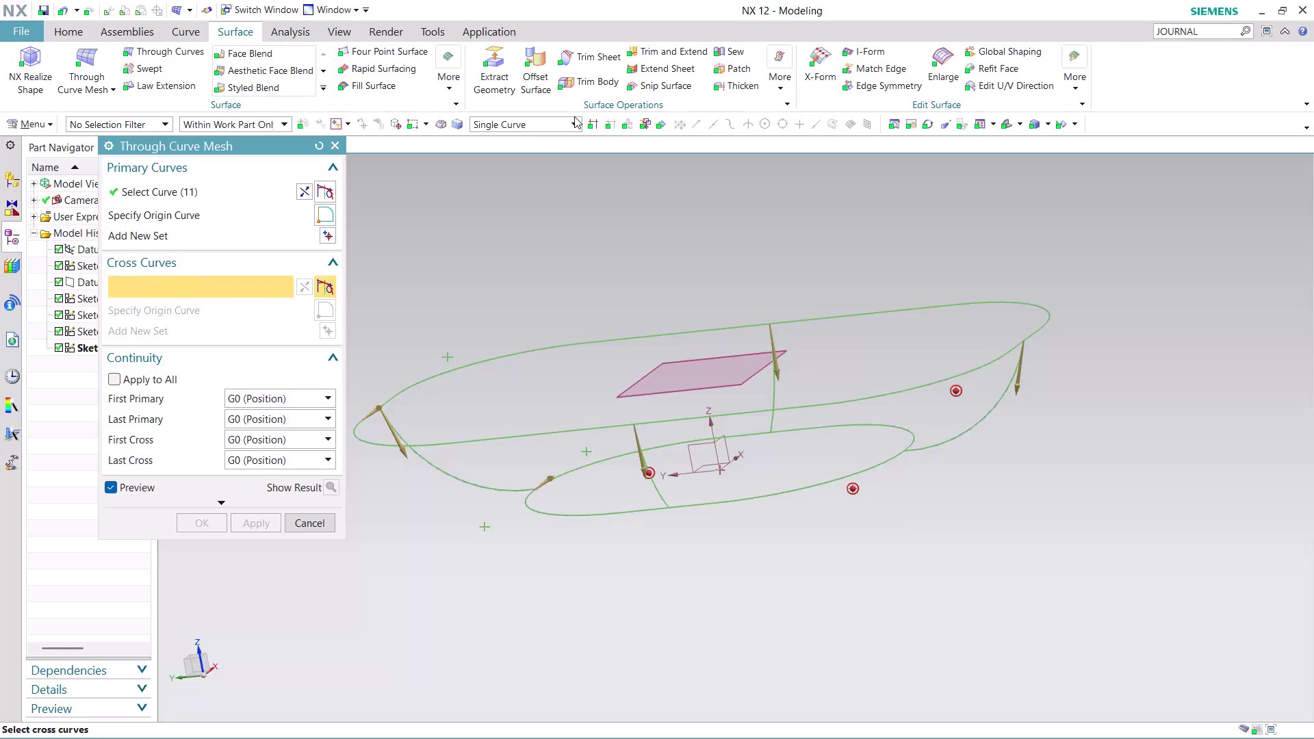
Pick two cross curves with the Tangent Curves rule, then undo the Through Curve Mesh setup.
click(573, 127)
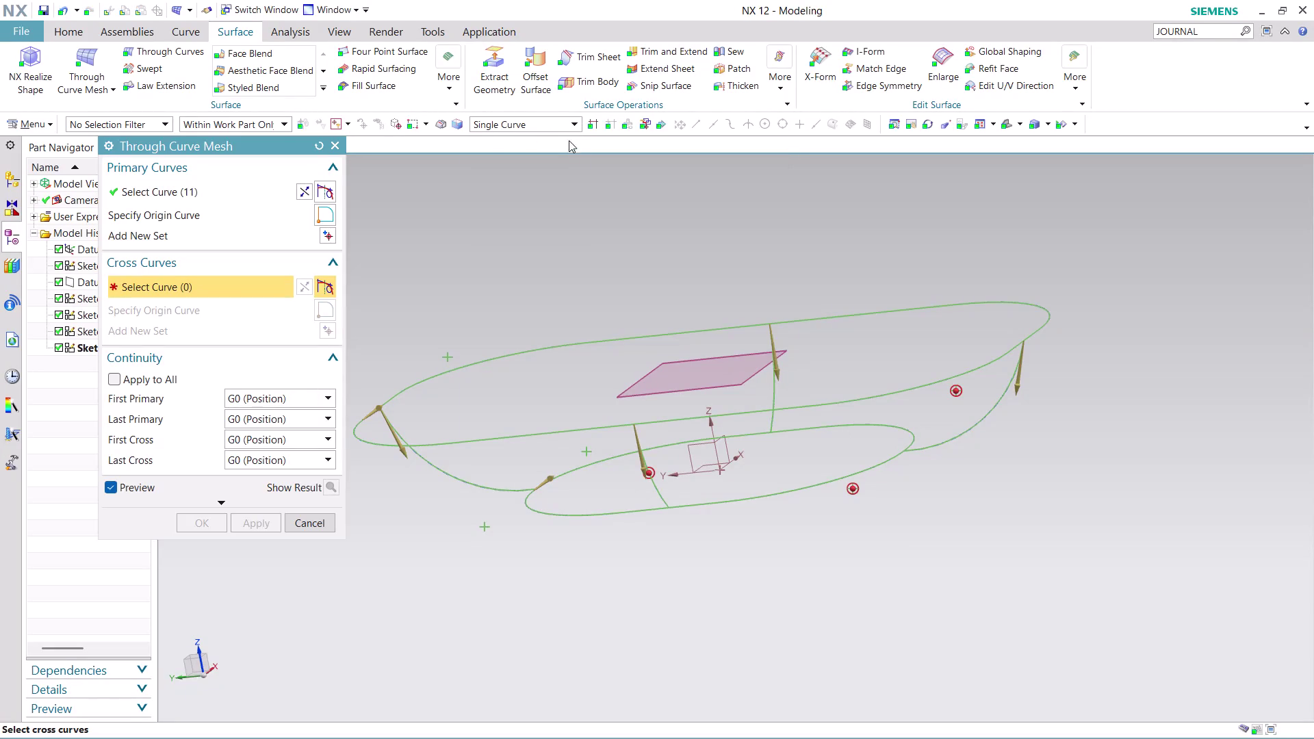
click(551, 171)
click(433, 462)
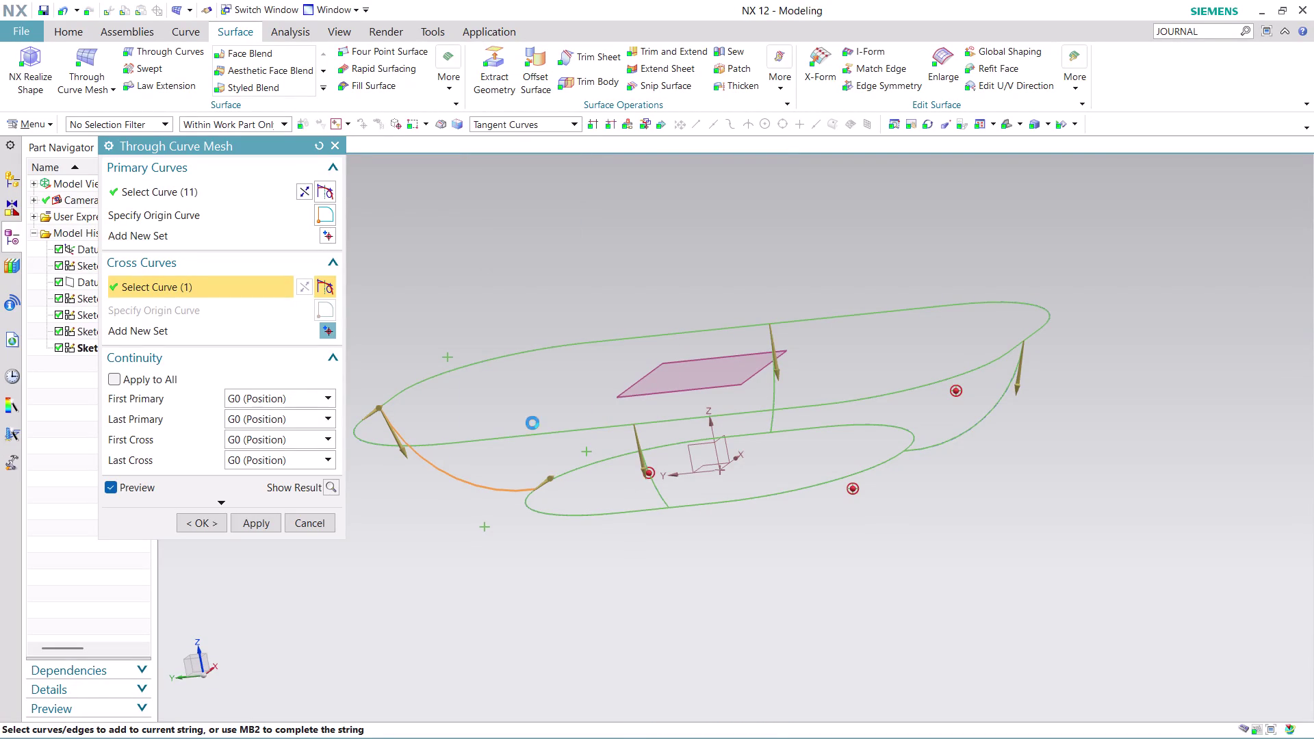
click(770, 393)
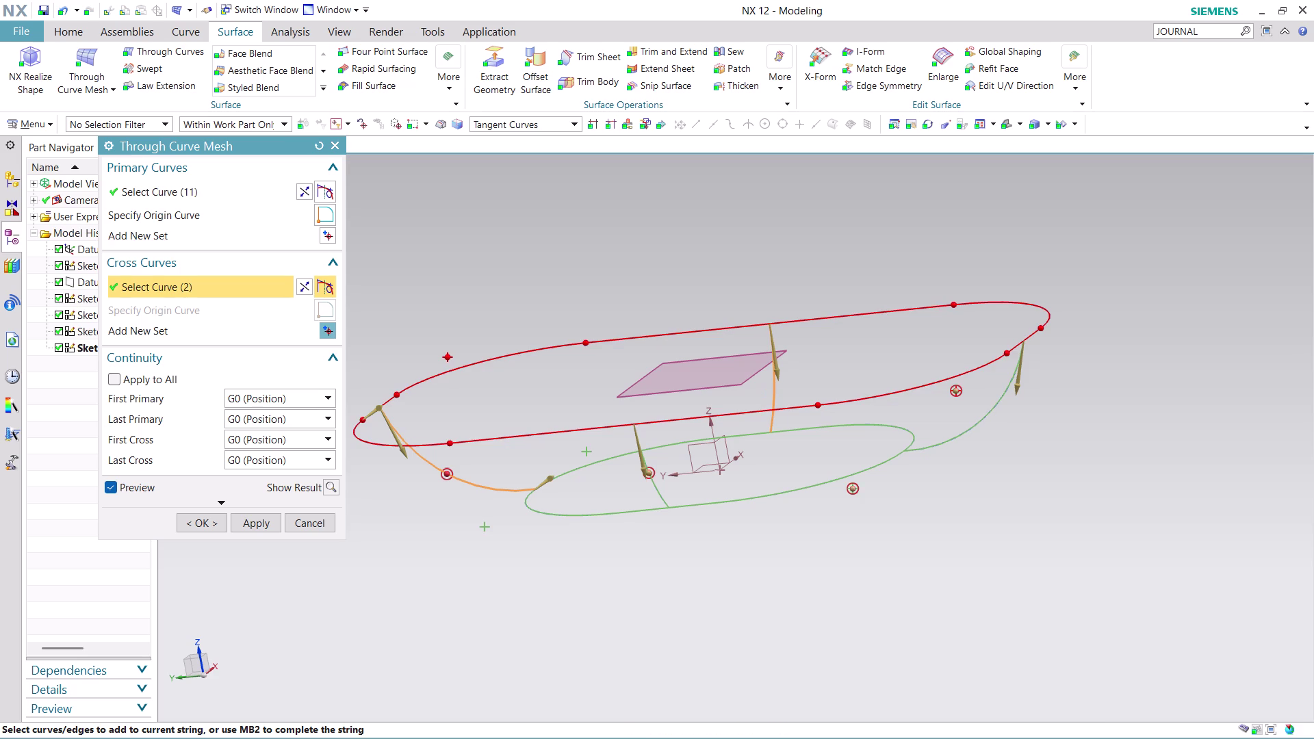
key(ctrl+z)
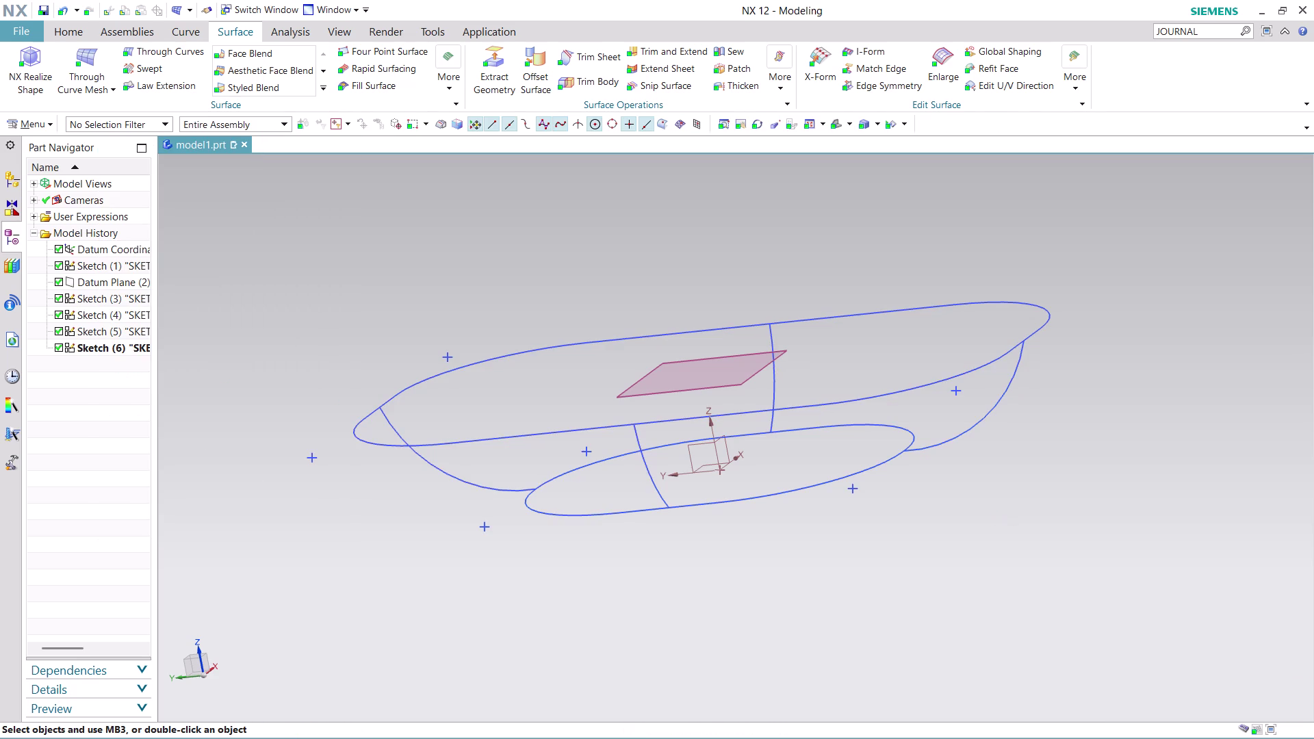
middle_drag(547, 250, 579, 287)
click(87, 51)
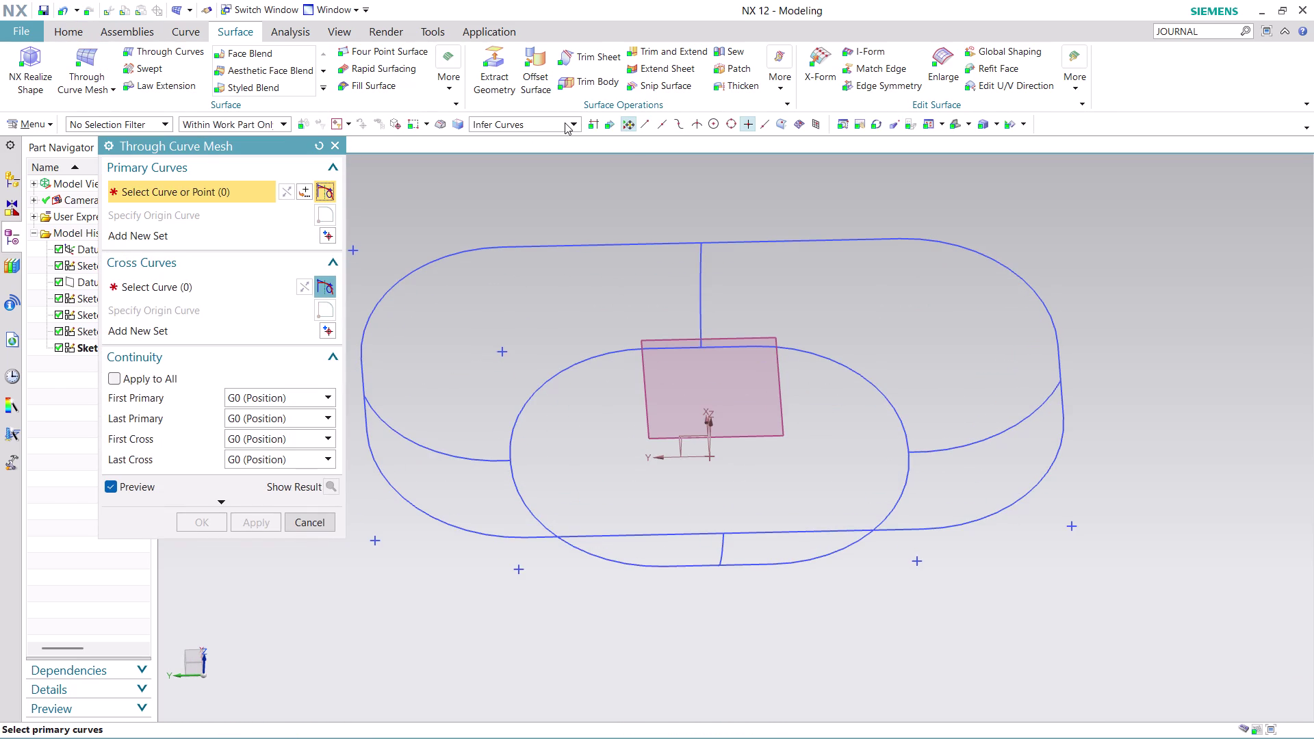
click(565, 122)
click(536, 168)
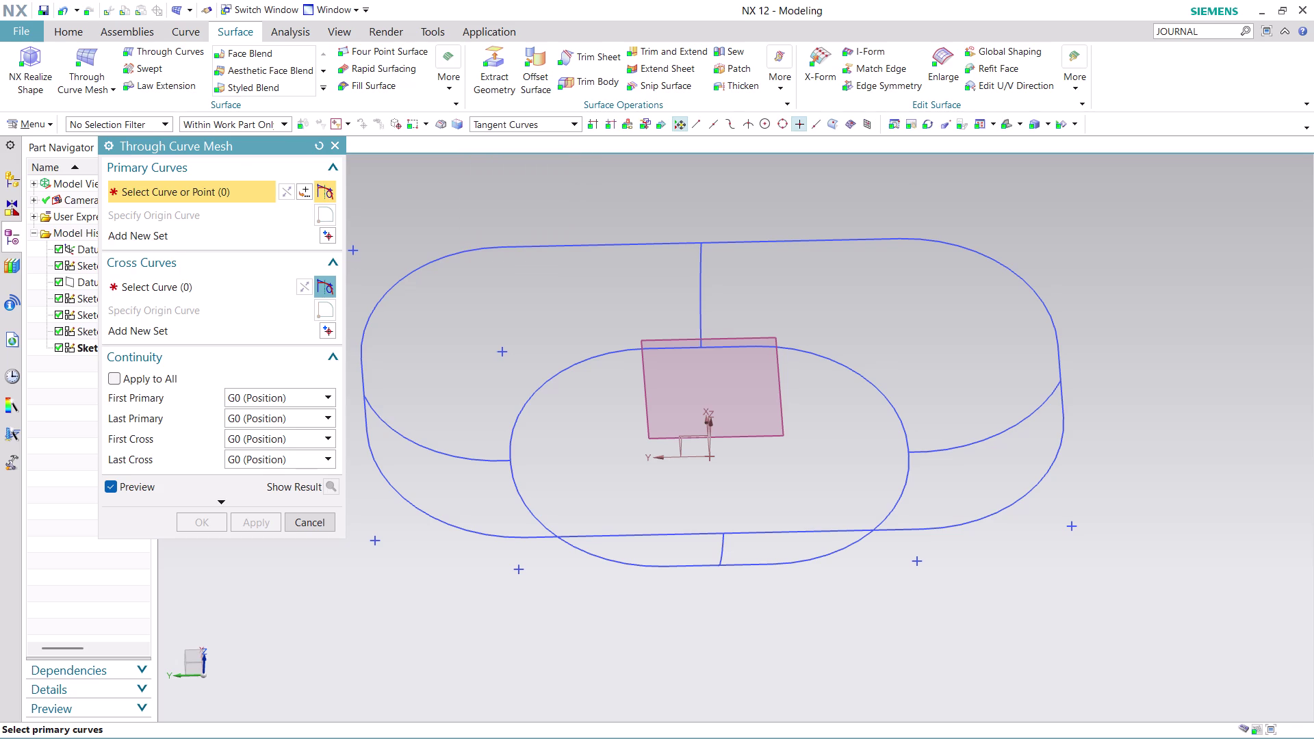
click(360, 377)
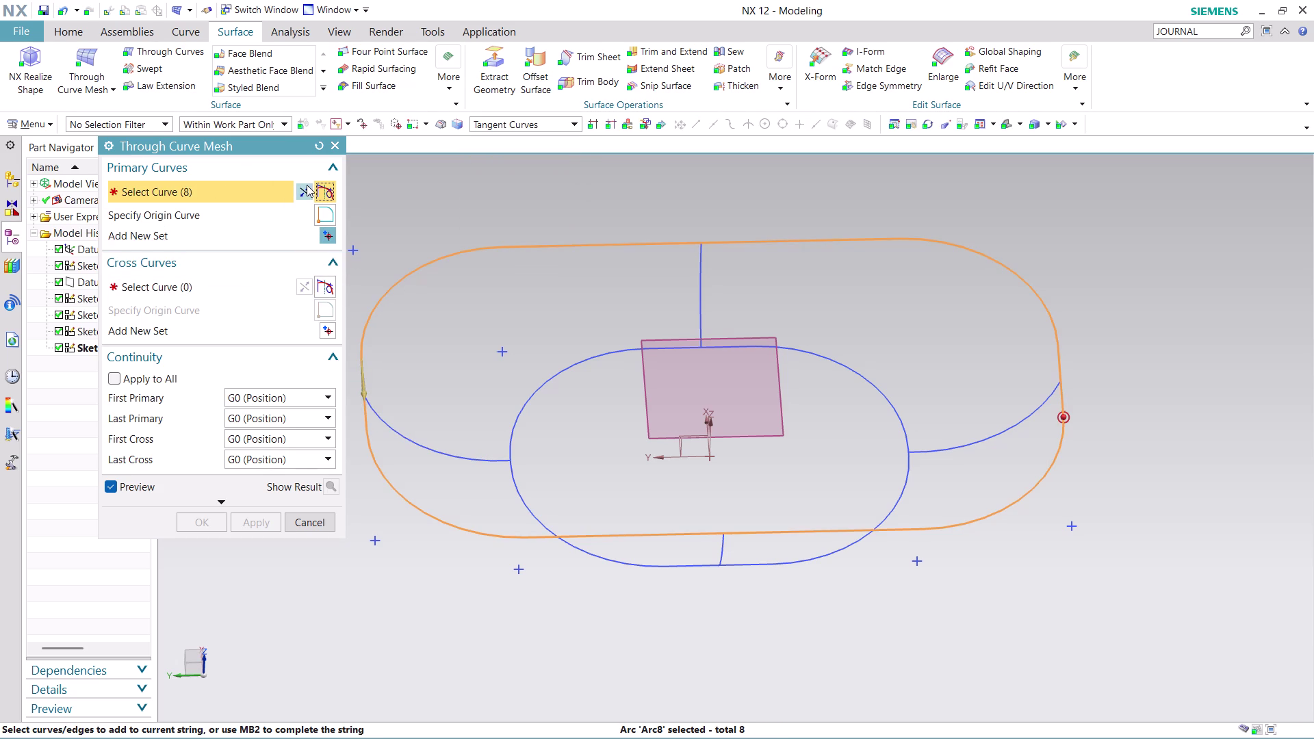
click(307, 185)
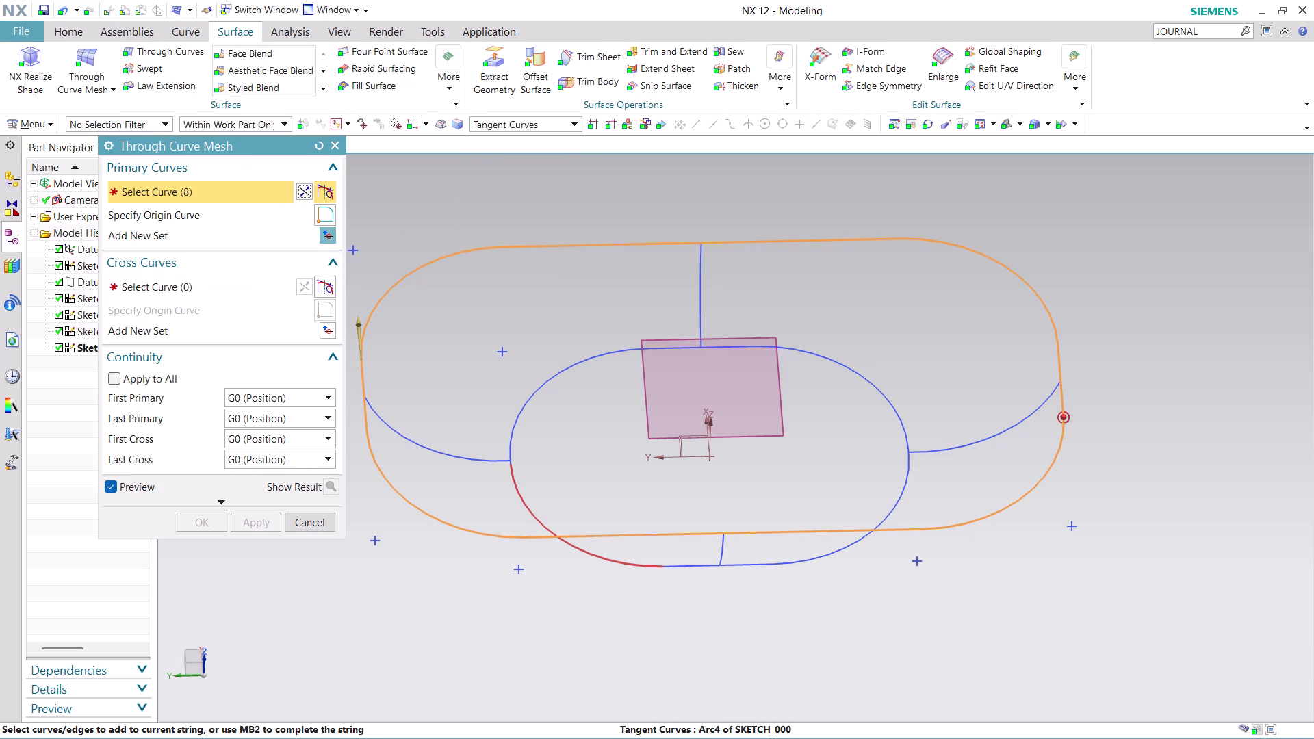
click(515, 468)
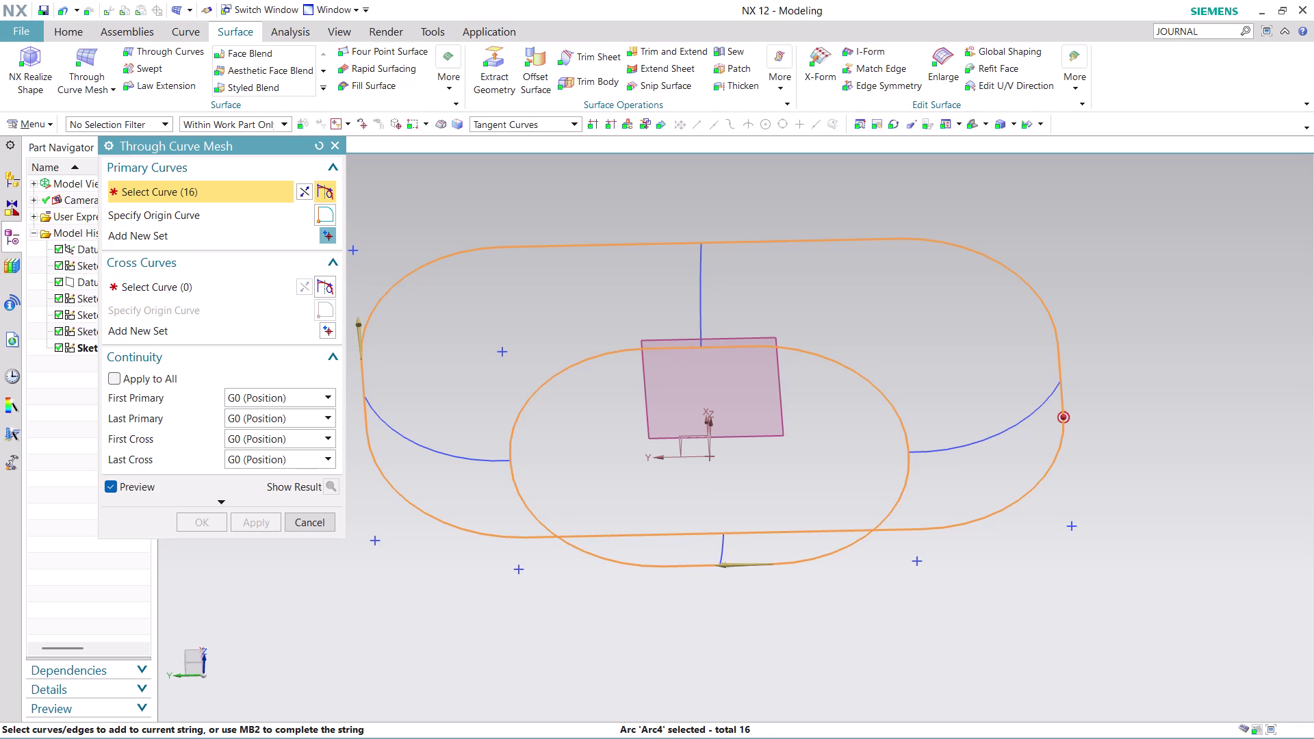
middle_click(474, 409)
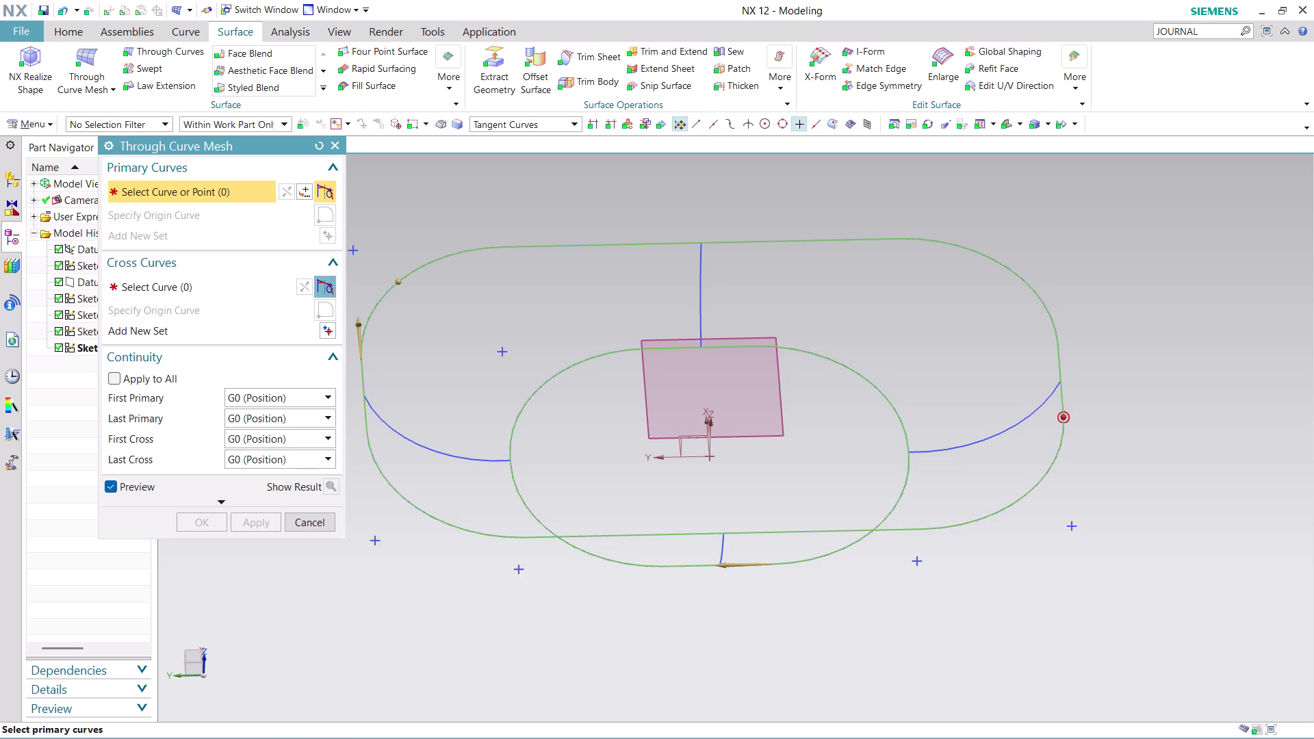
key(ctrl+z)
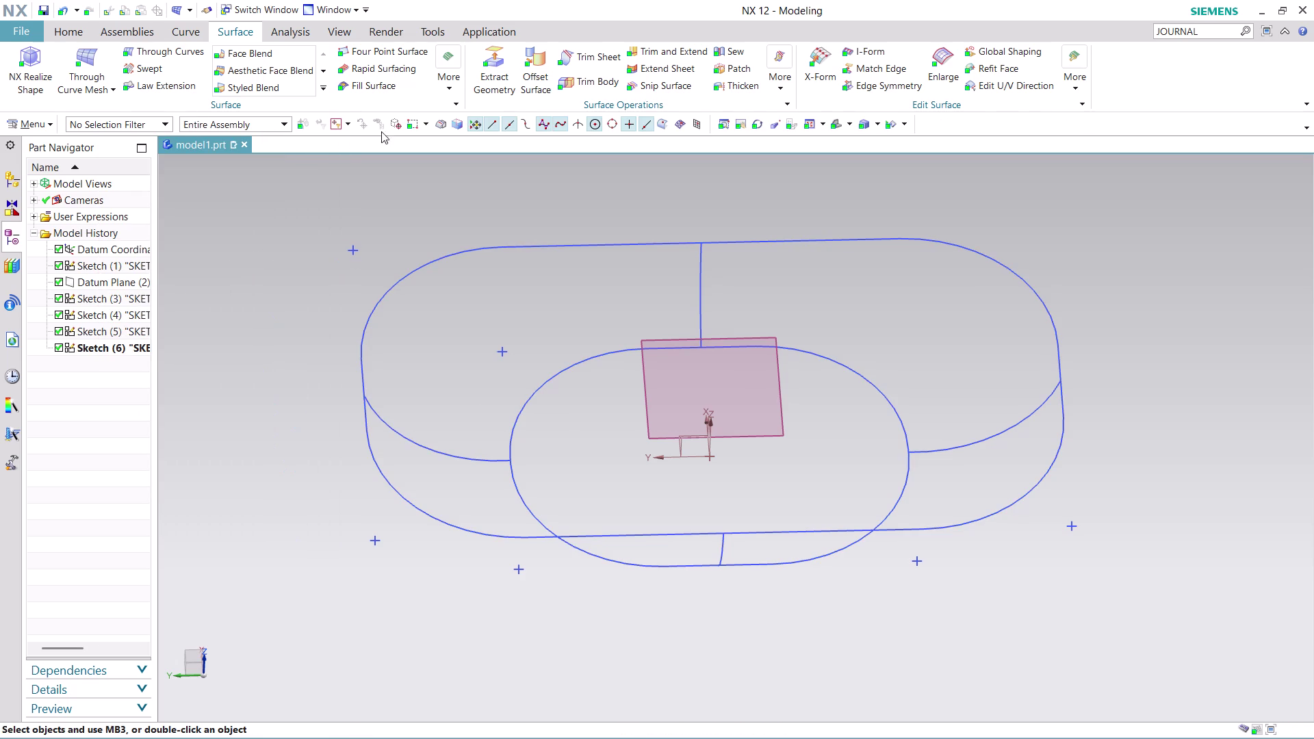
Start a new Through Curve Mesh with the Tangent Curves selection rule.
click(114, 63)
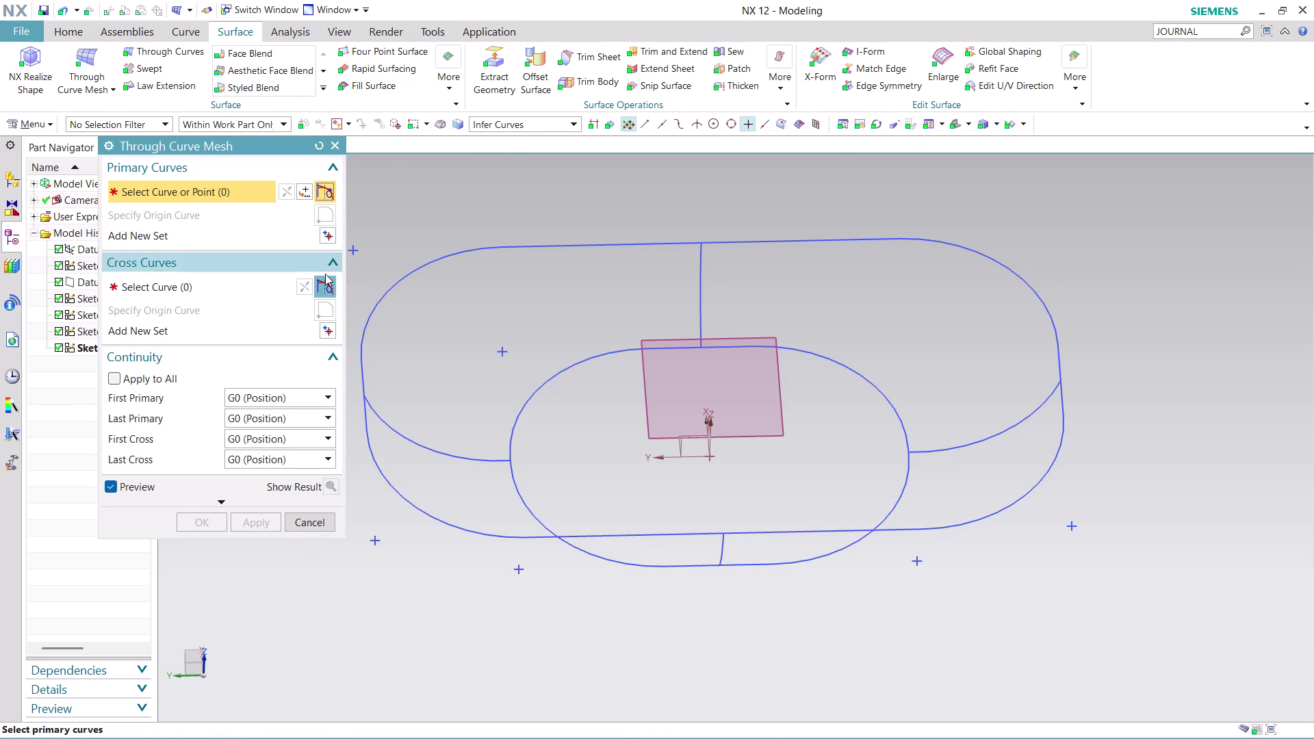
click(550, 125)
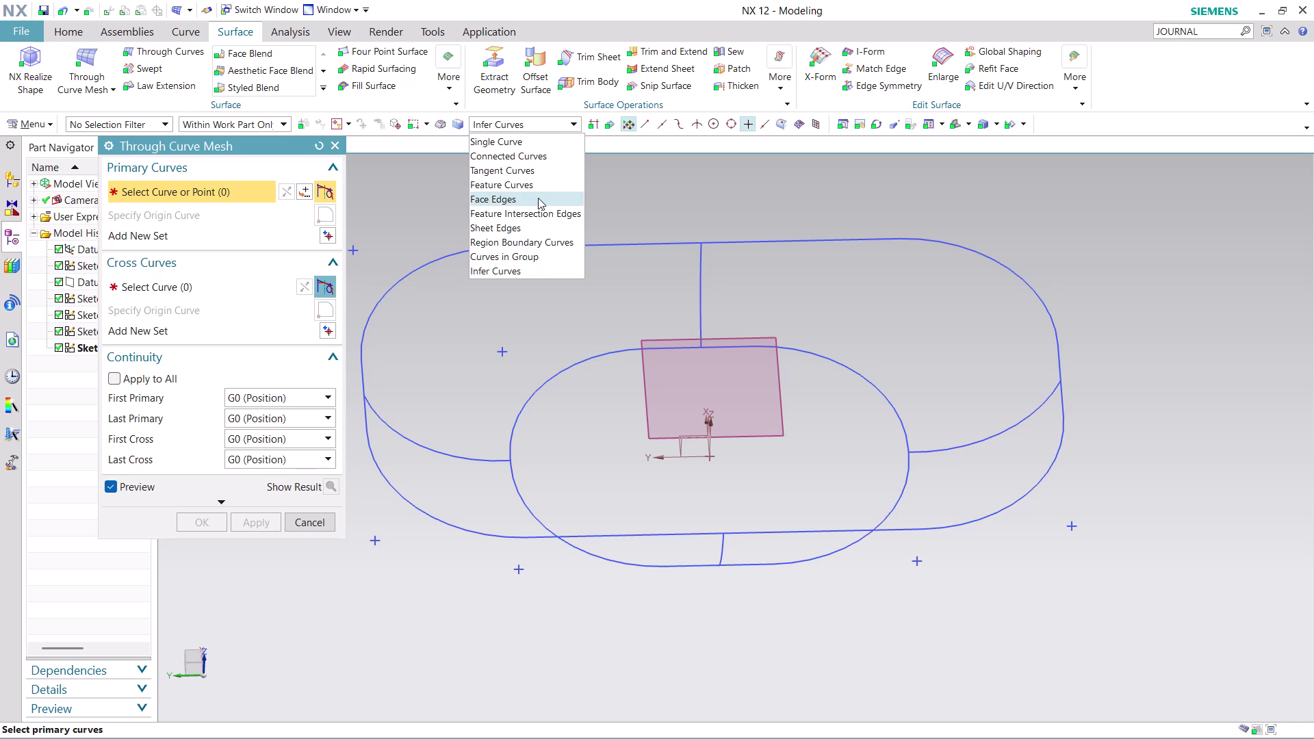
click(534, 166)
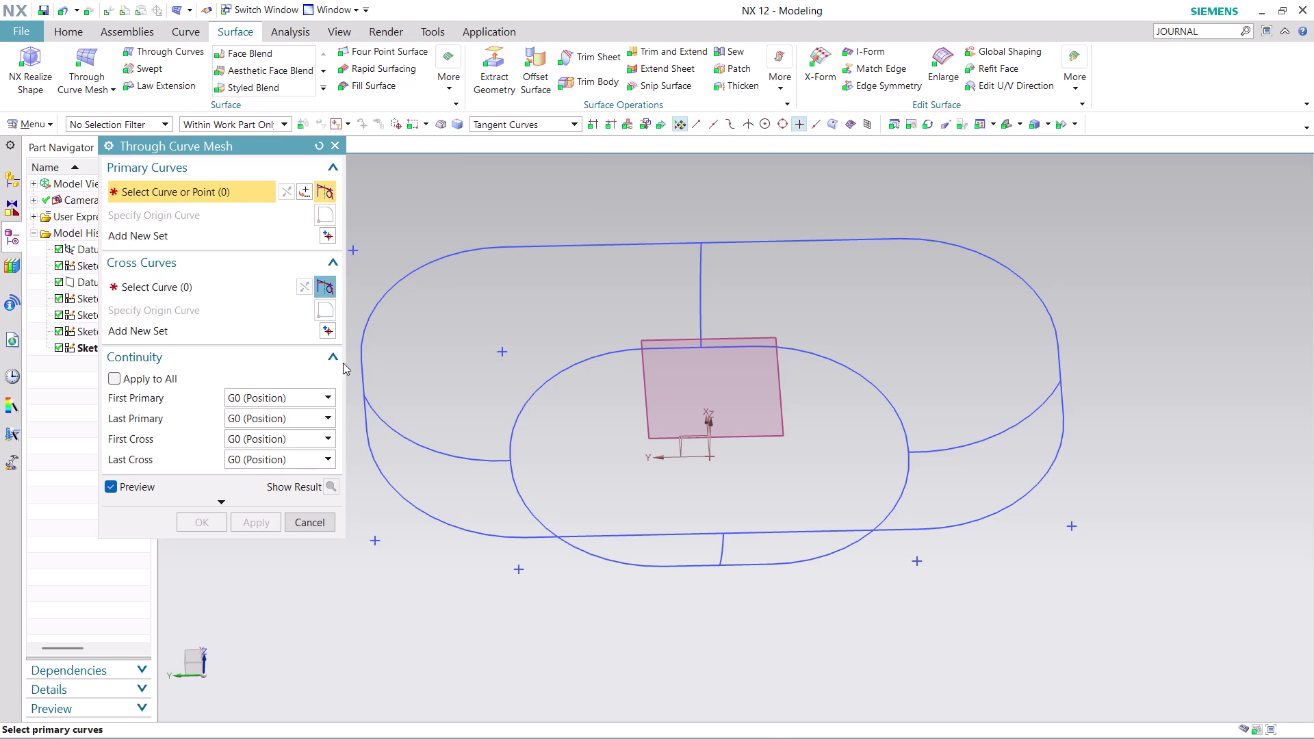
Add the outer rounded loop and the inner rounded loop as separate primary sets.
click(365, 388)
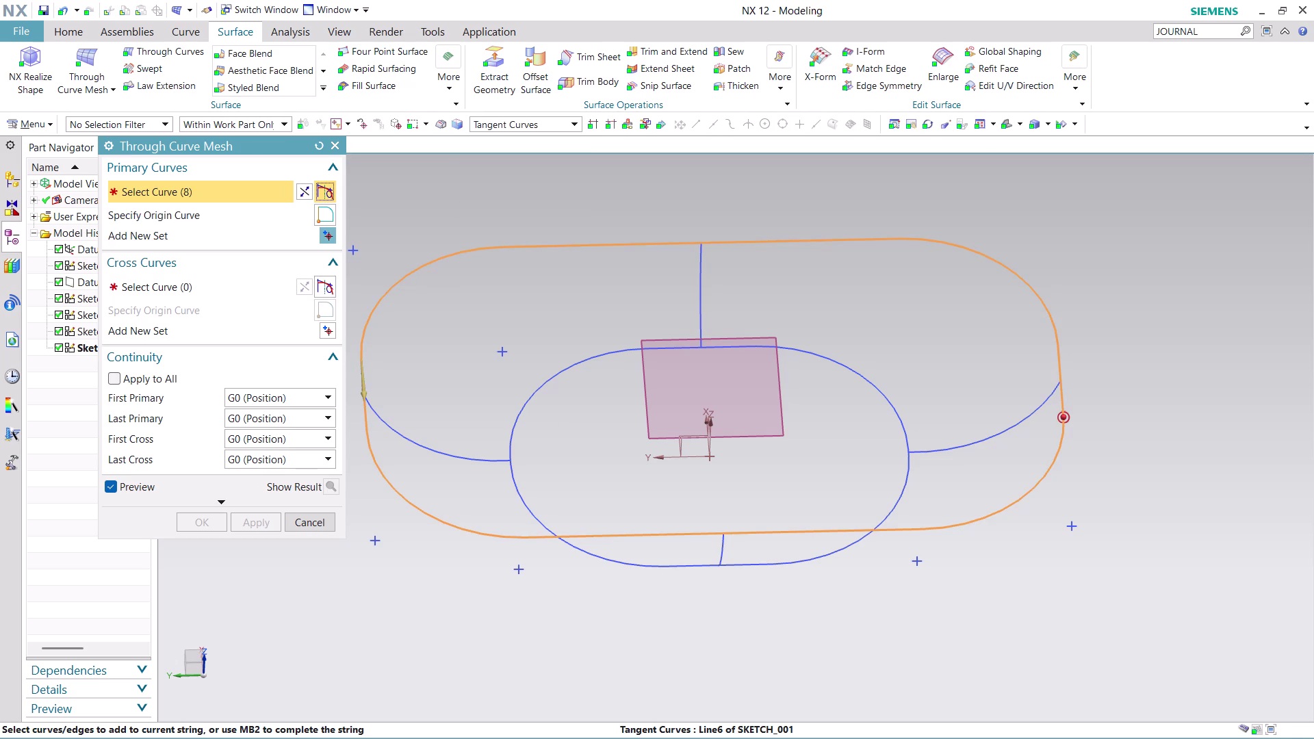
click(306, 196)
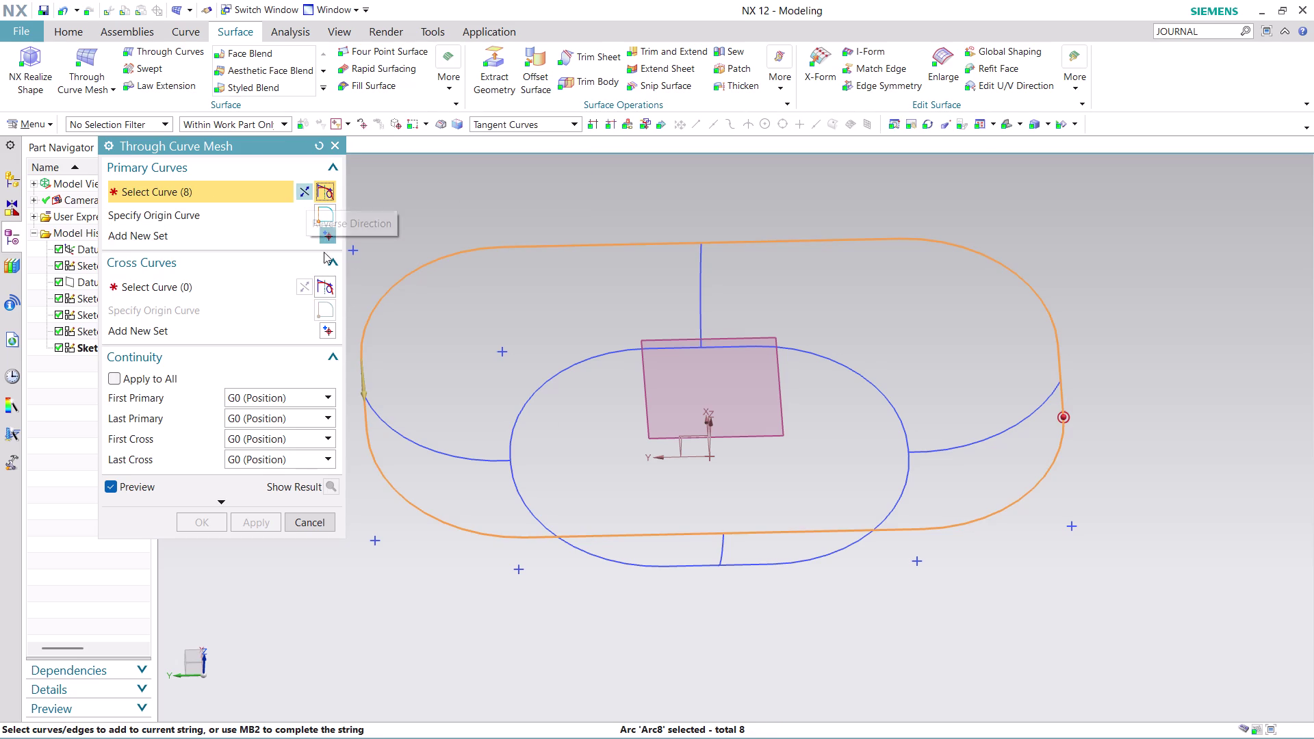
middle_click(460, 382)
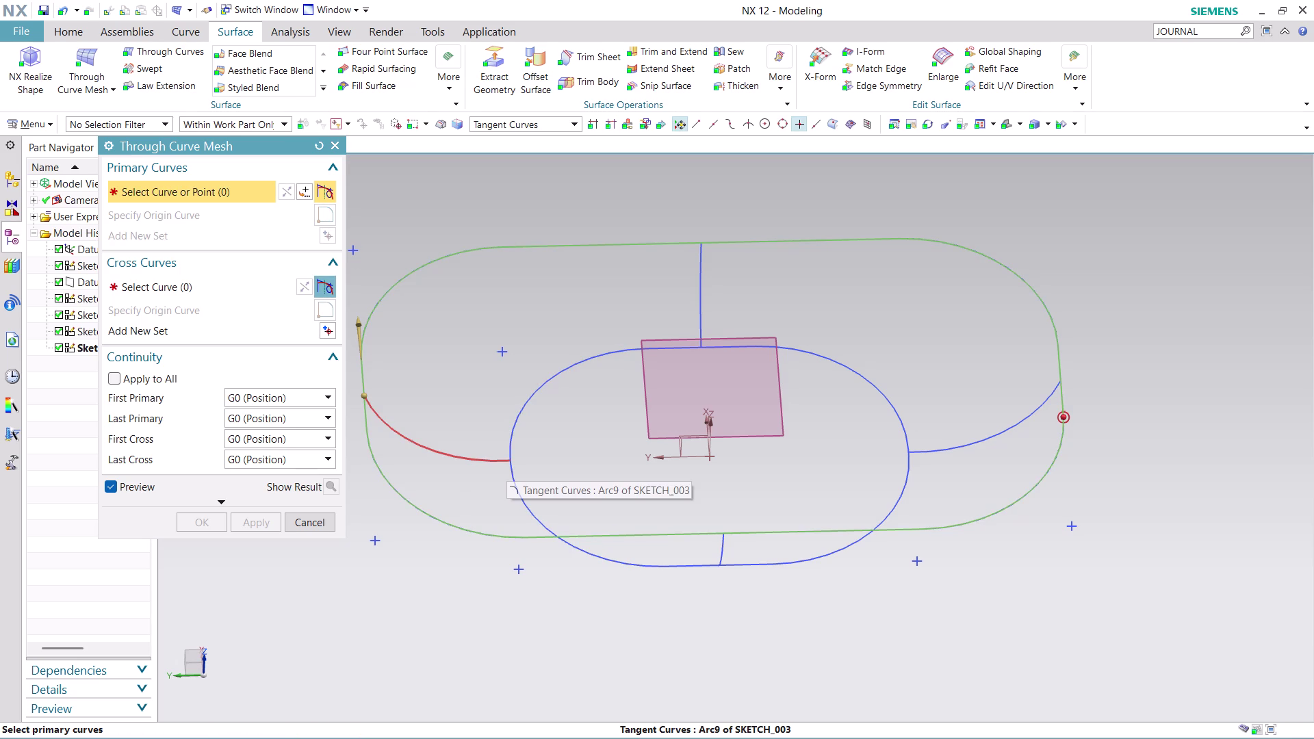
scroll(up, 3)
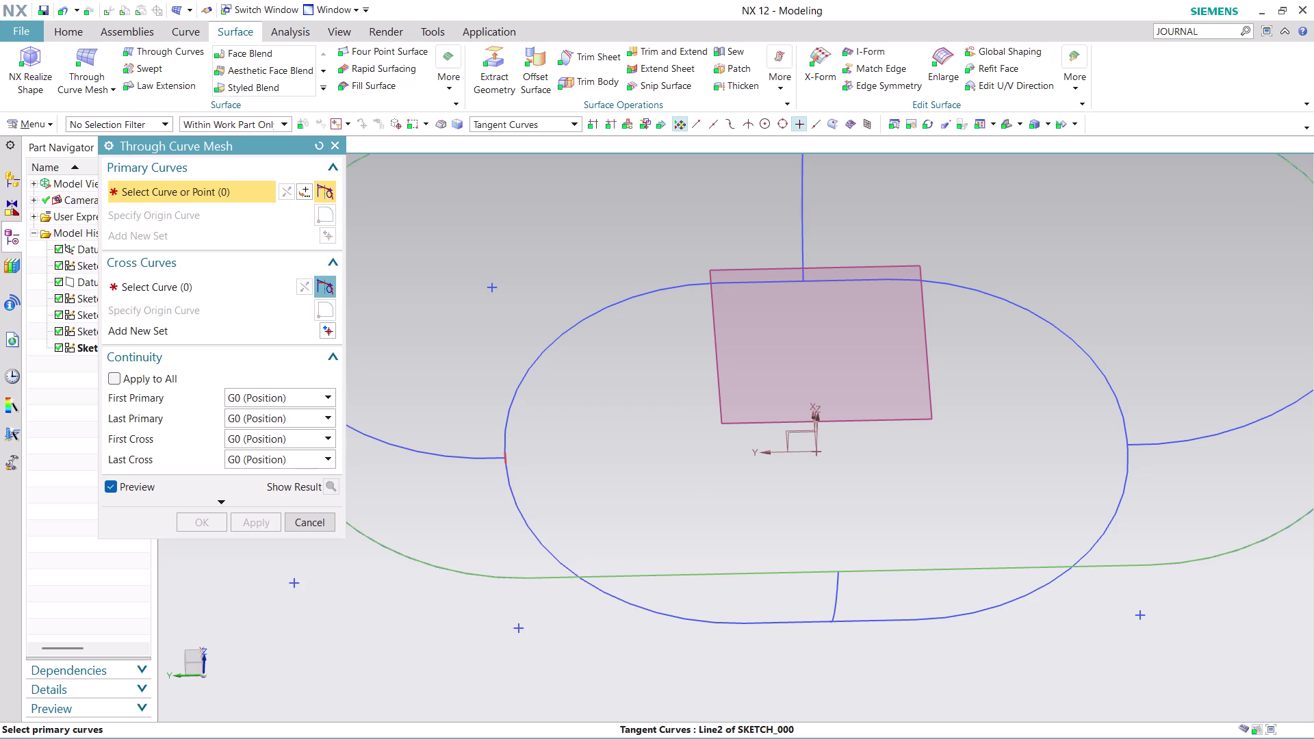
click(505, 459)
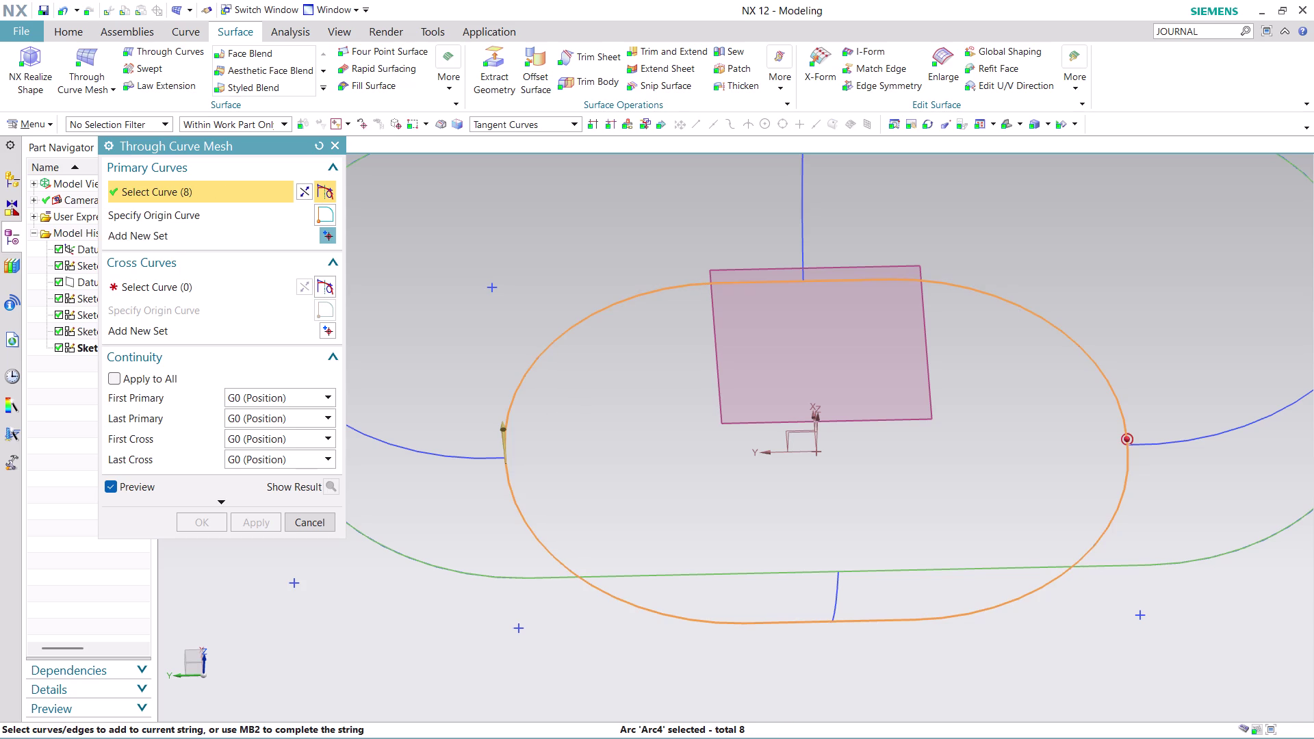
scroll(down, 3)
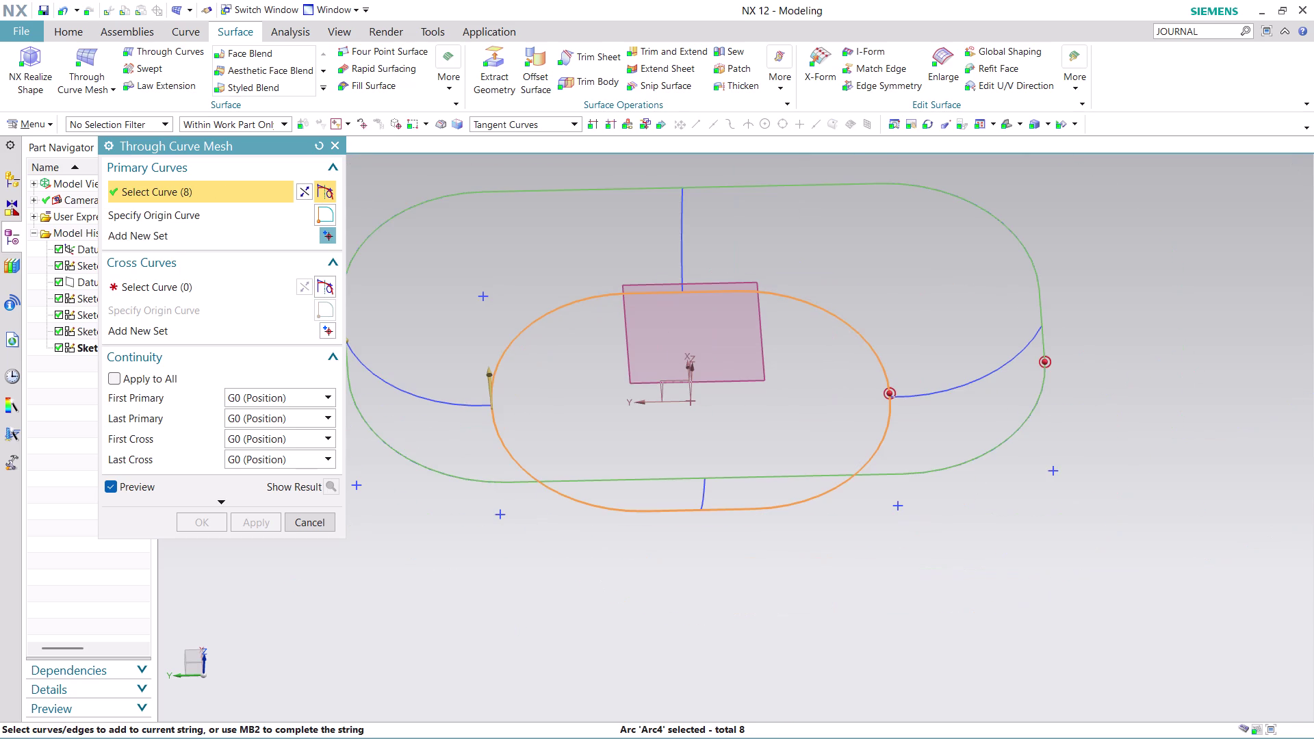
click(228, 289)
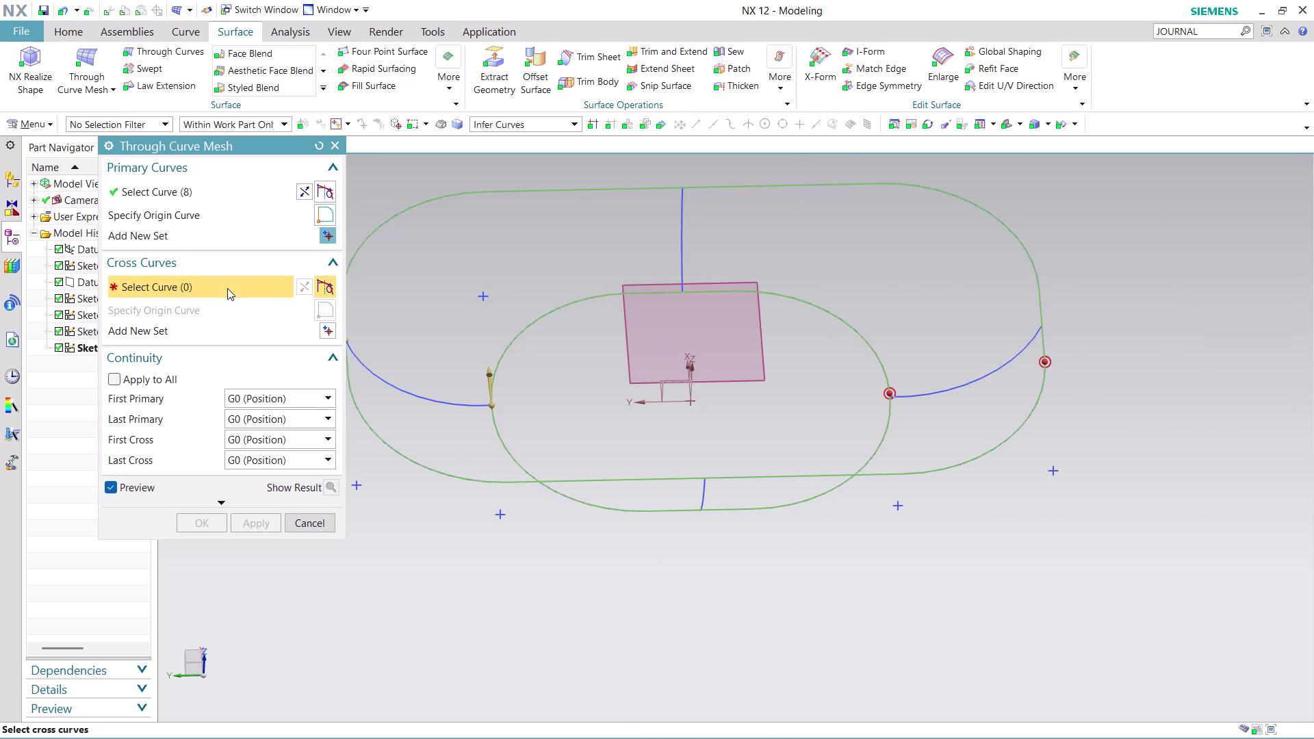
Pick the left and right cross curves between the two loops.
scroll(down, 3)
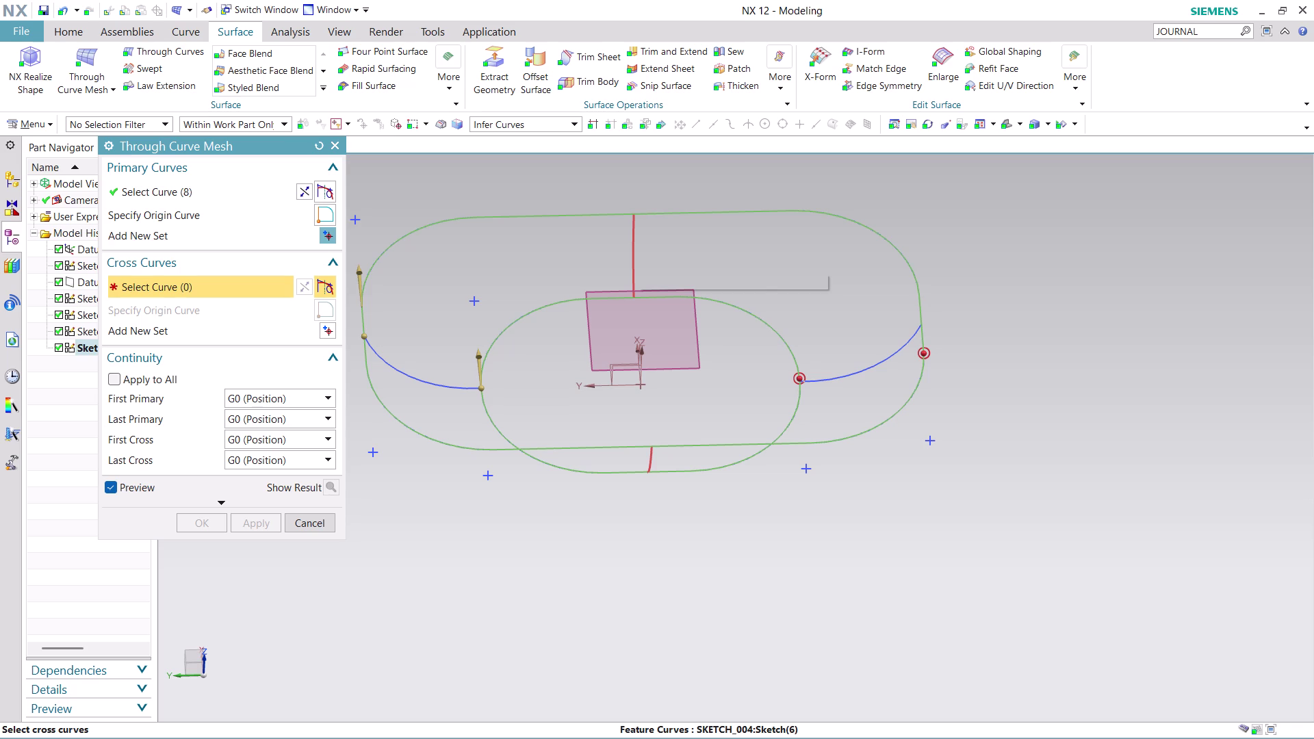
click(375, 354)
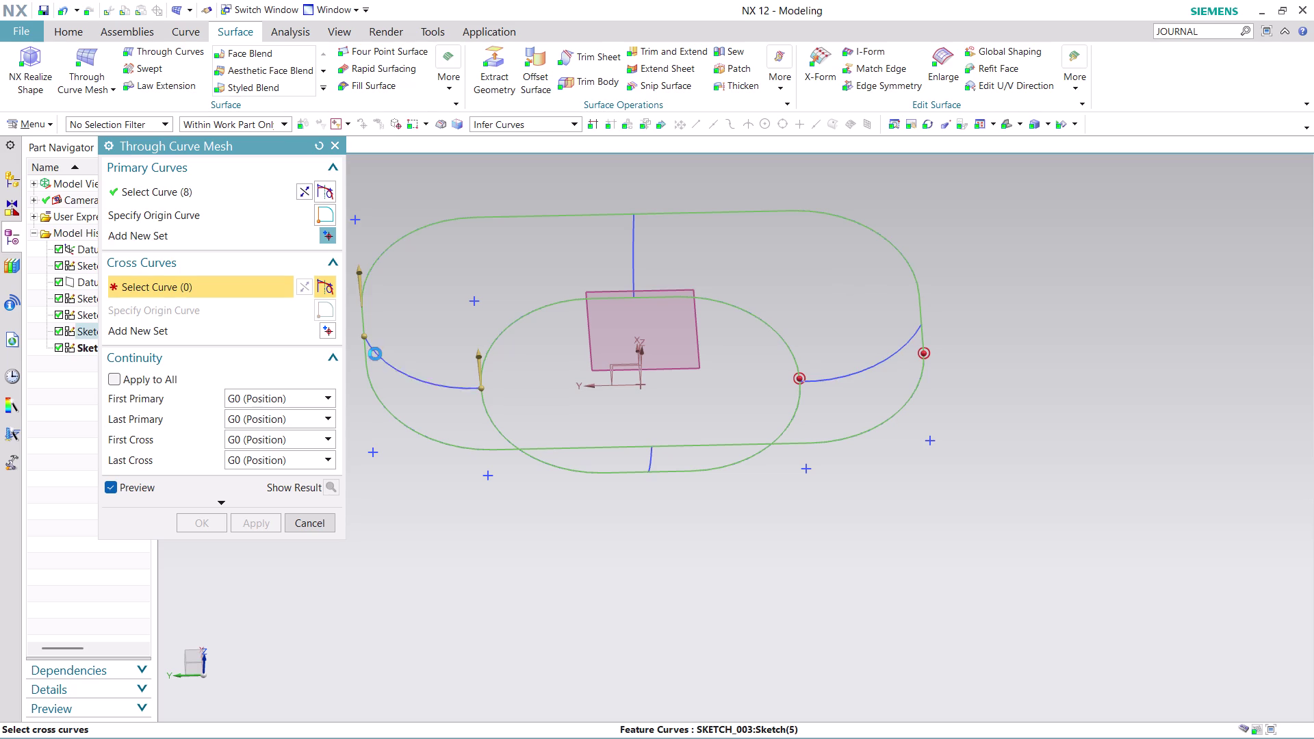
click(481, 369)
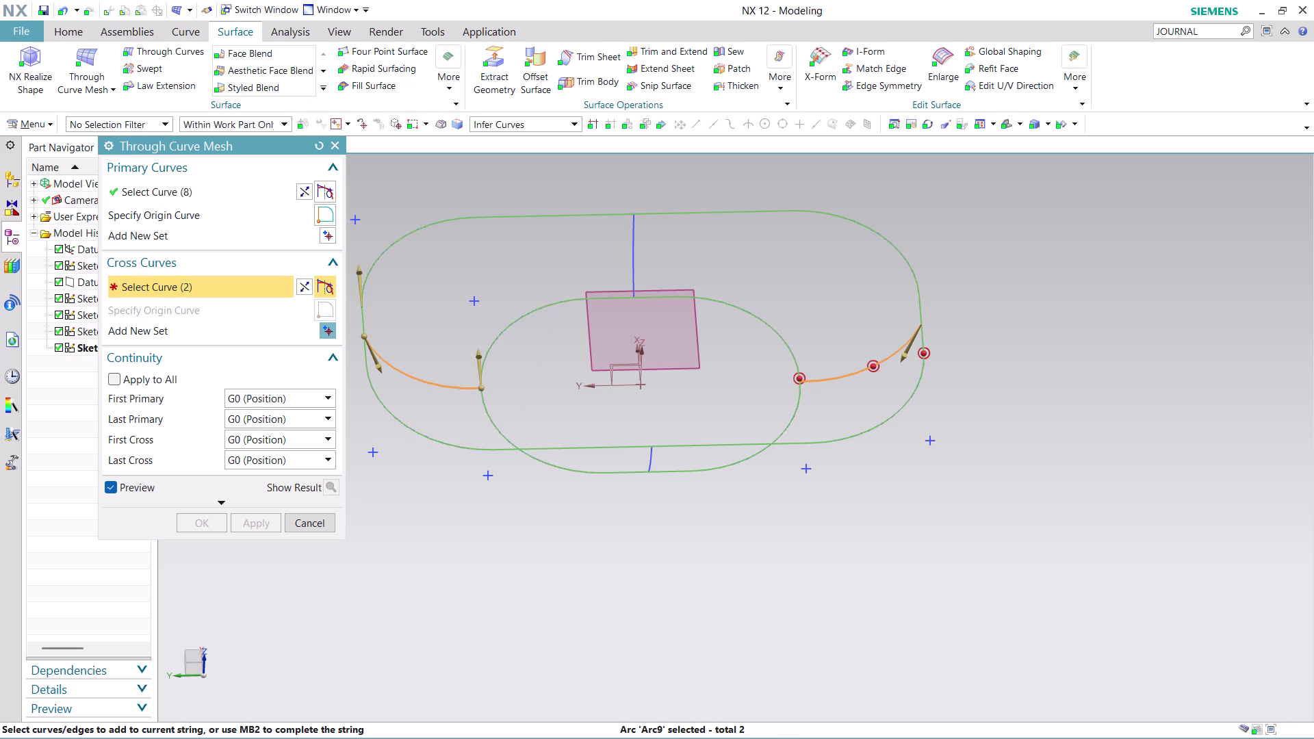
click(631, 240)
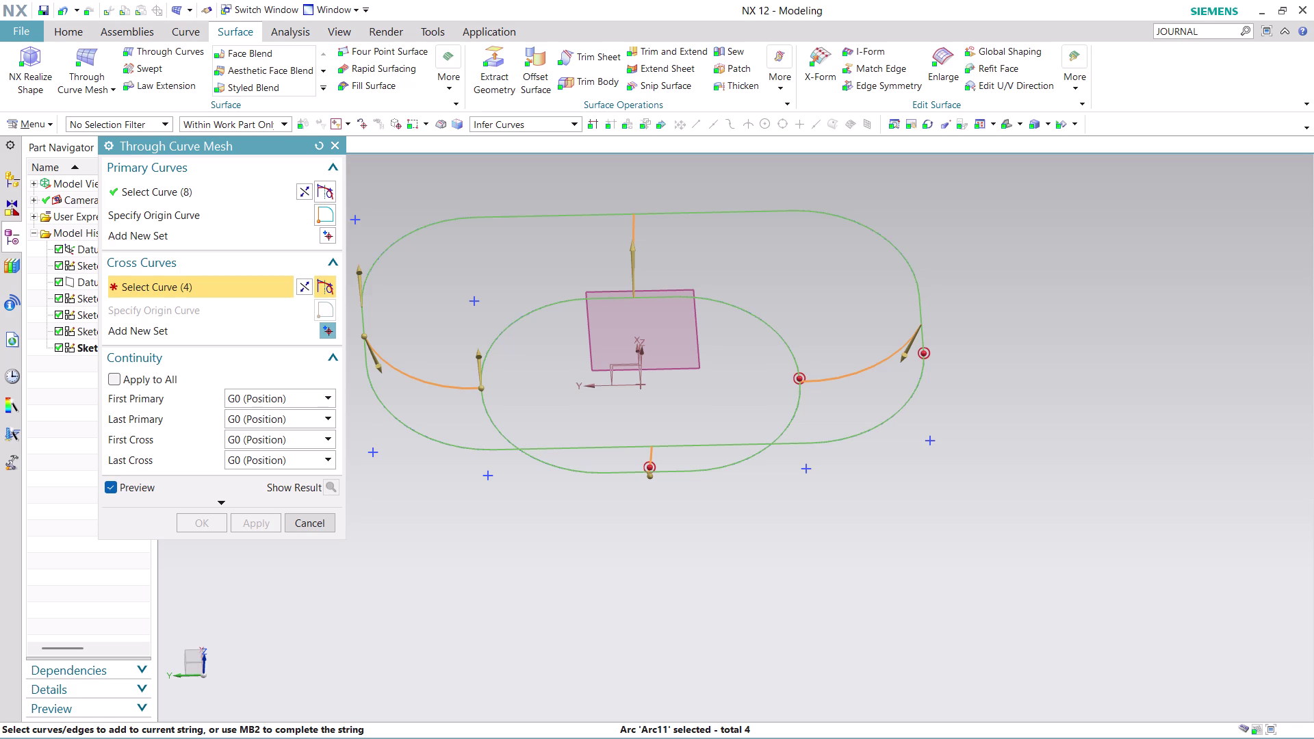
Inspect the mesh preview, select the First and Last Primary continuity rows, and reselect Cross Curves.
scroll(down, 3)
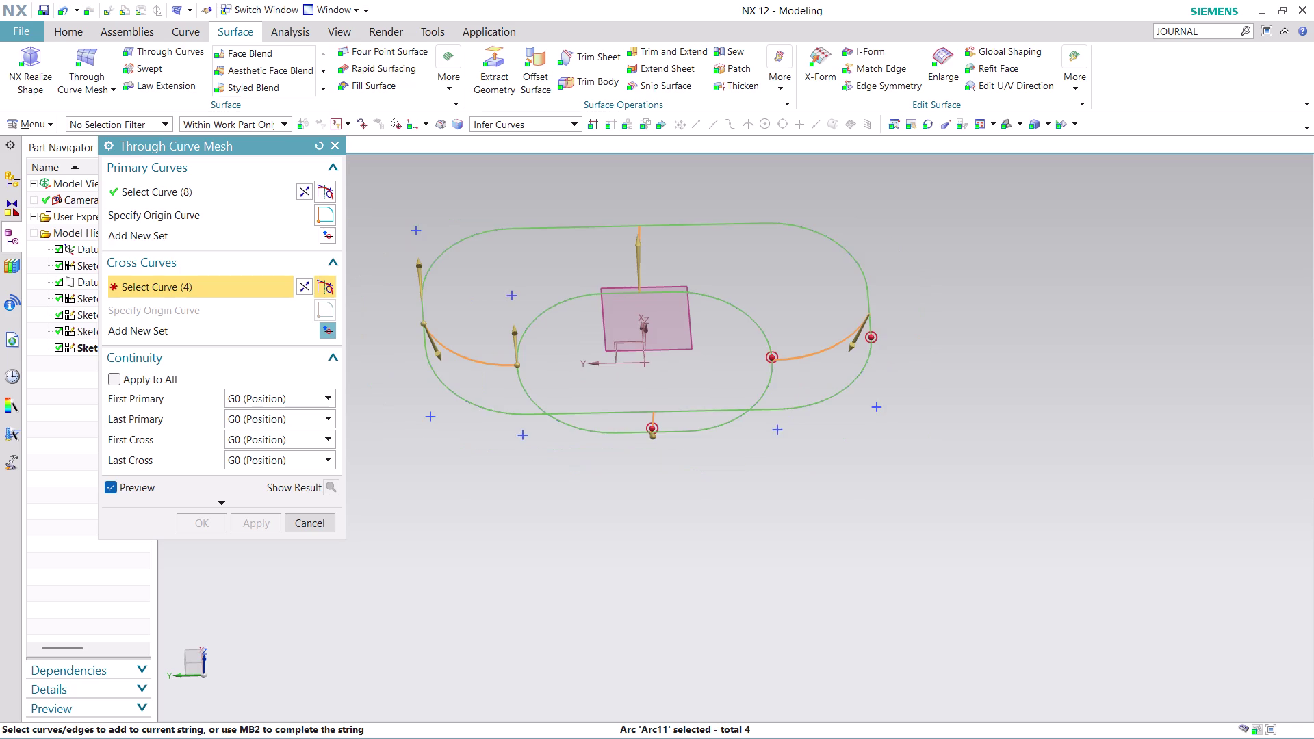
middle_drag(661, 272, 615, 252)
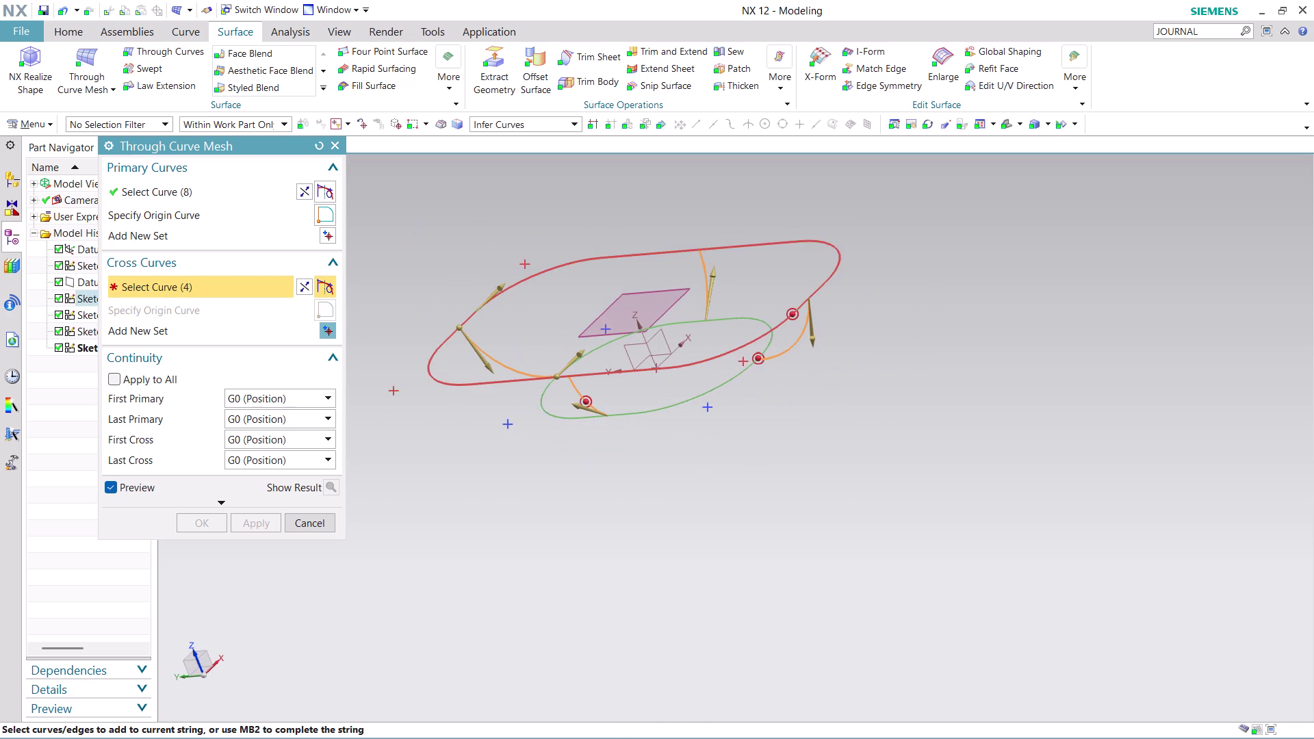
scroll(up, 3)
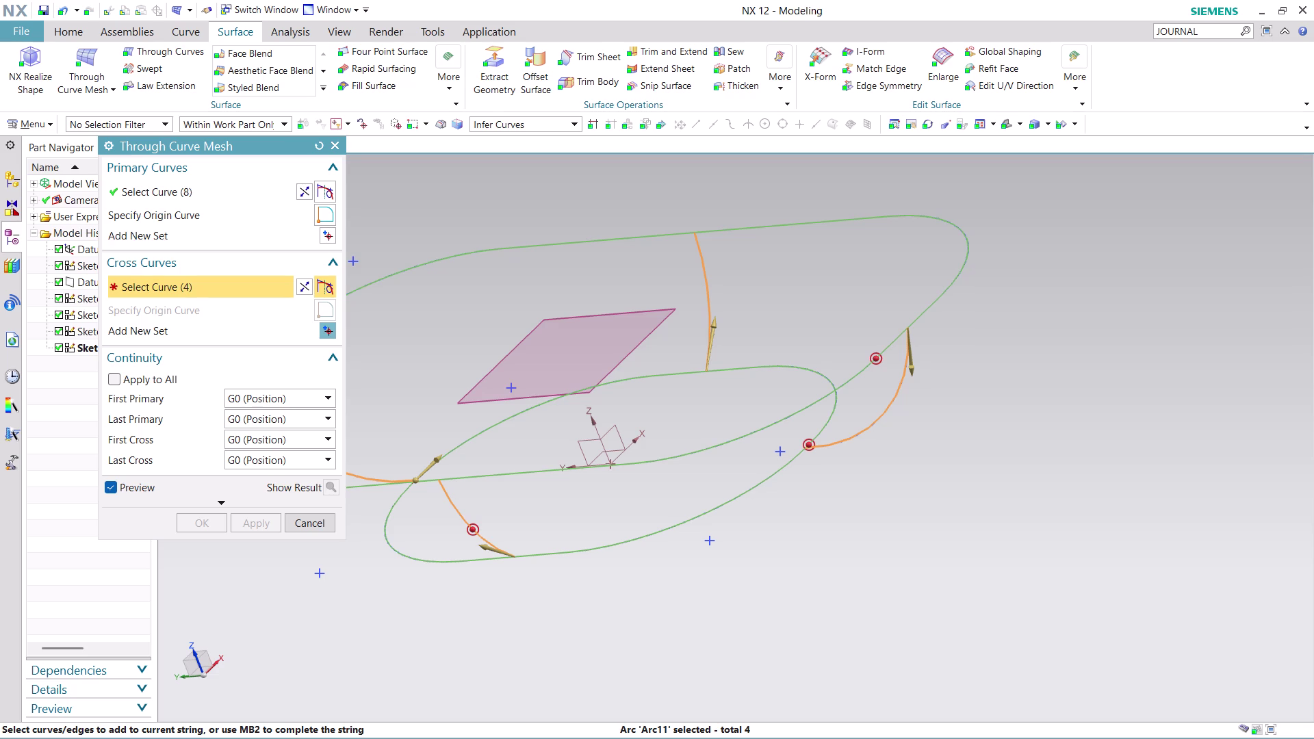
click(875, 359)
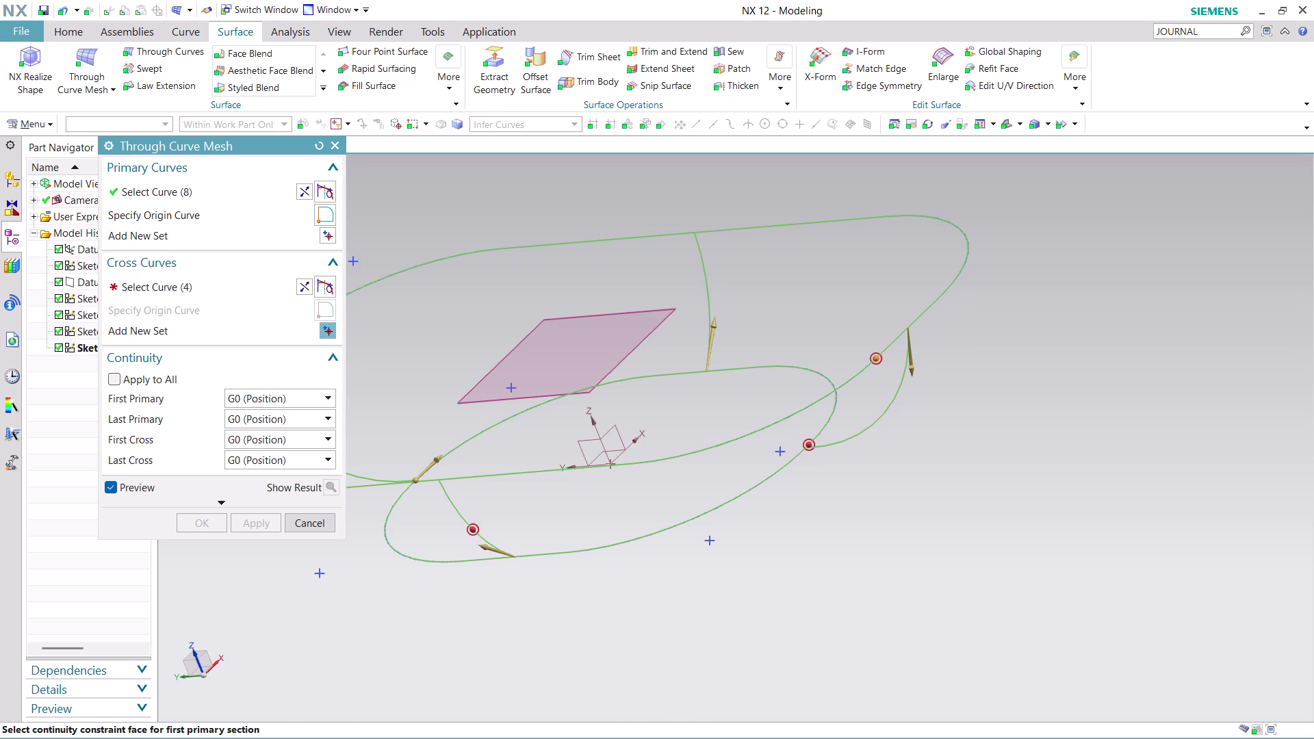
click(813, 440)
scroll(down, 3)
scroll(up, 3)
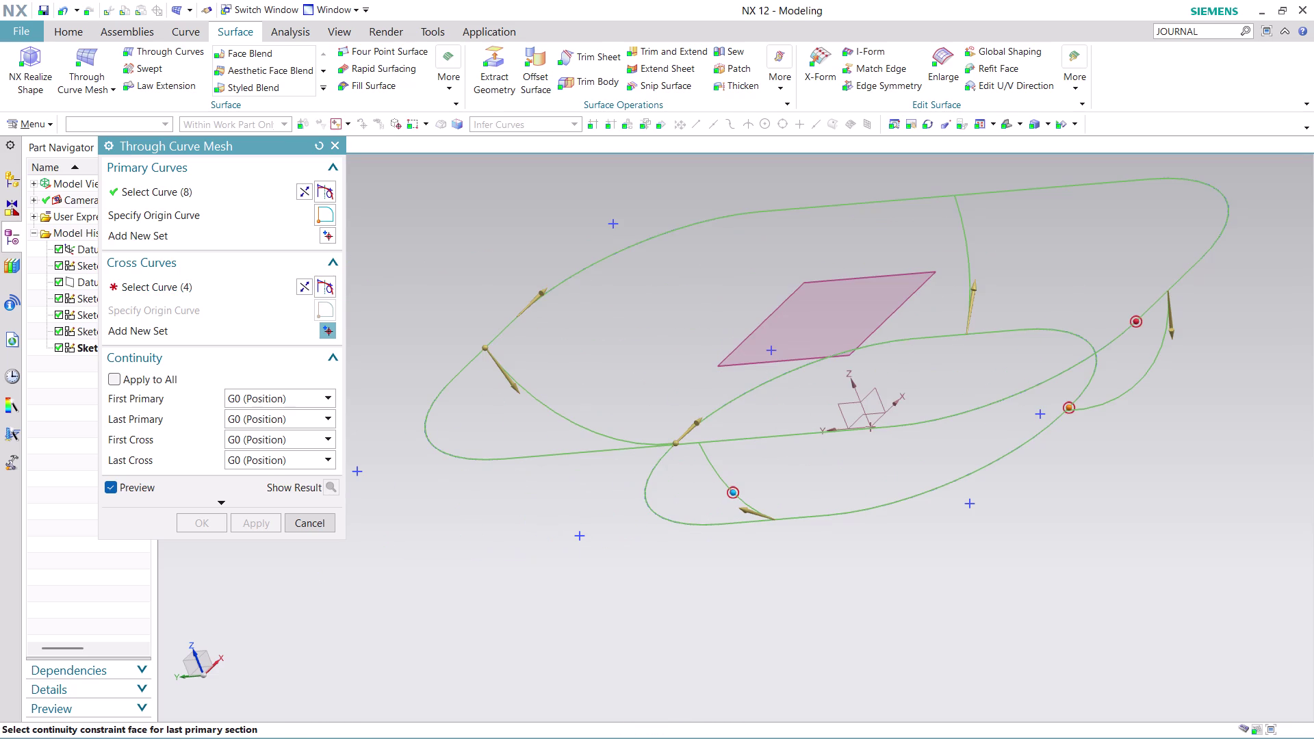
click(539, 404)
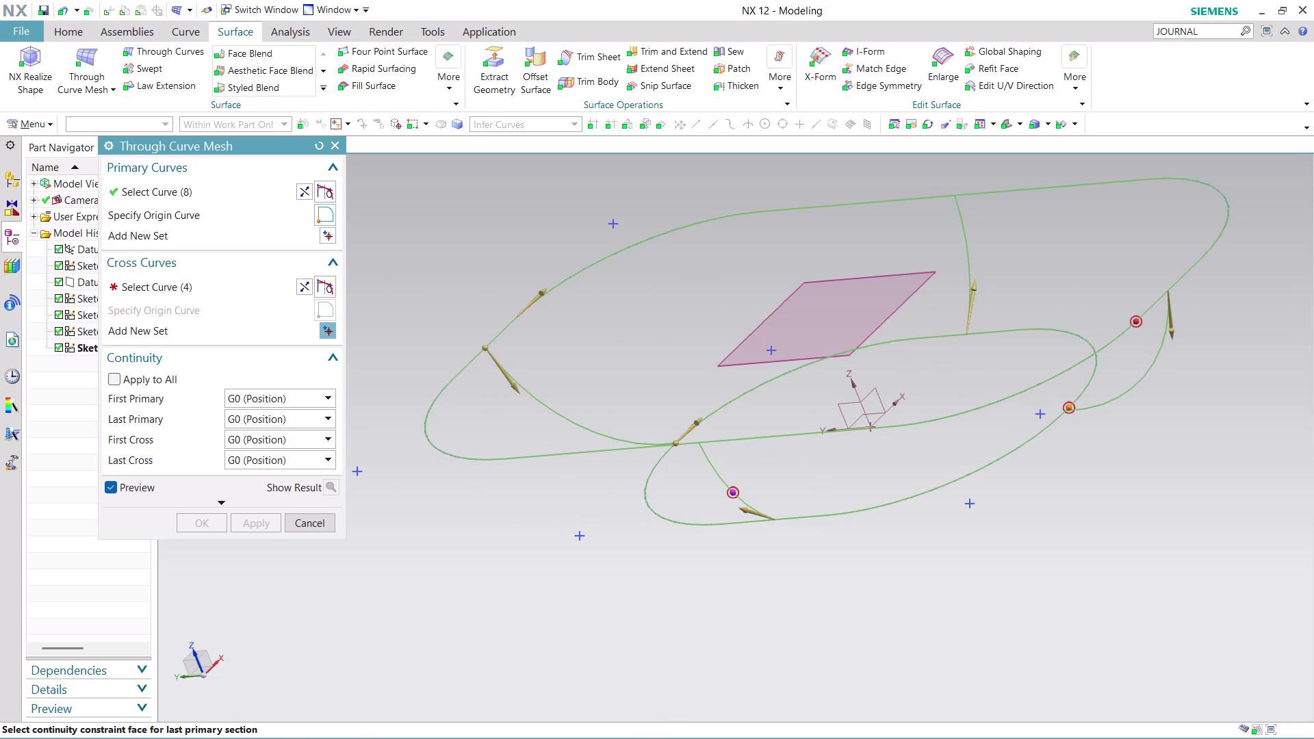
click(733, 490)
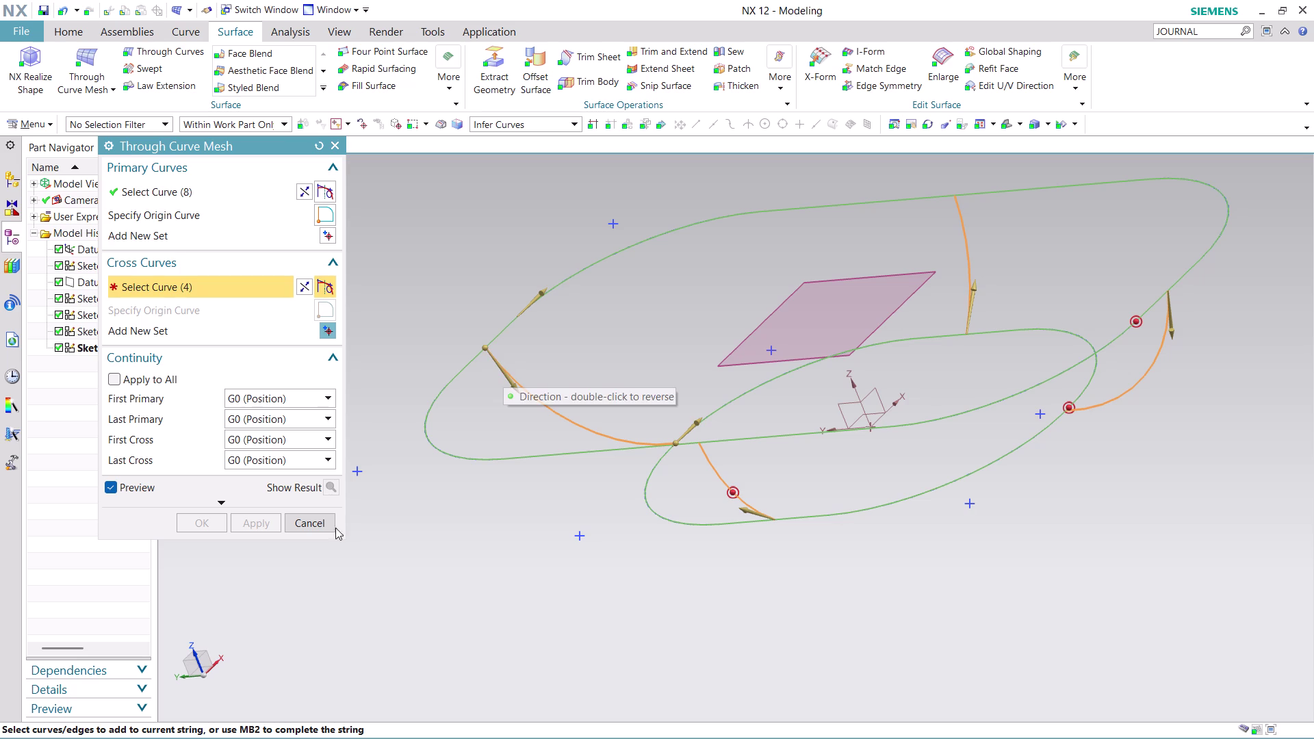
Cancel the Through Curve Mesh dialog without creating a surface.
click(320, 530)
scroll(down, 3)
scroll(up, 3)
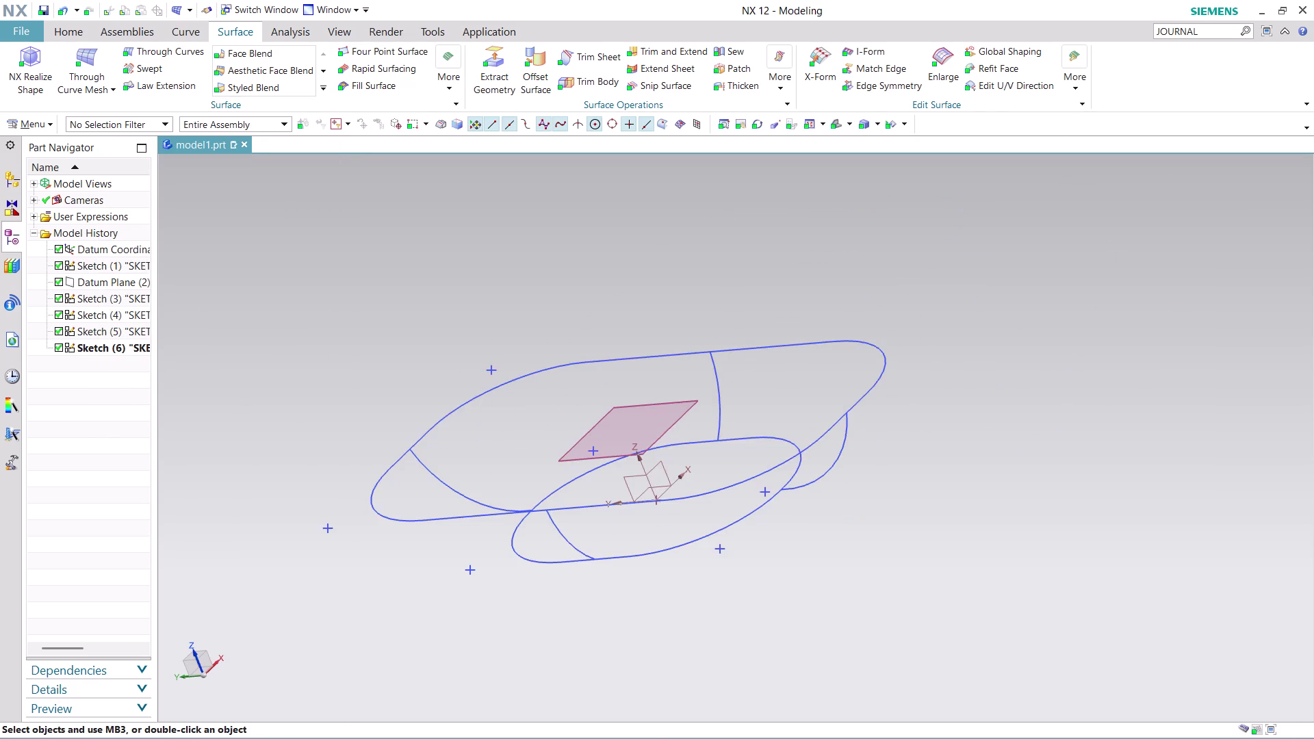
middle_drag(909, 419, 961, 438)
Orbit around the sketches to a top-down view, then launch a new Through Curve Mesh.
middle_drag(998, 411, 998, 408)
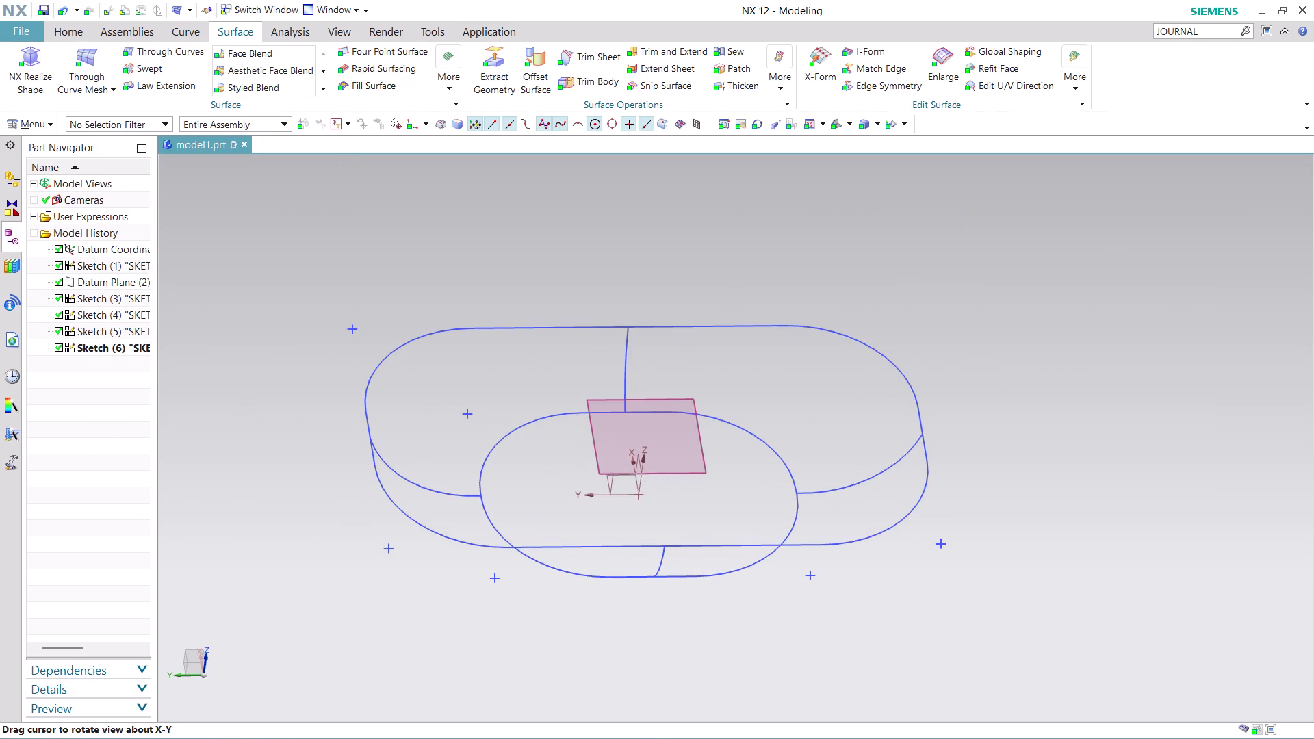
middle_drag(997, 407, 982, 366)
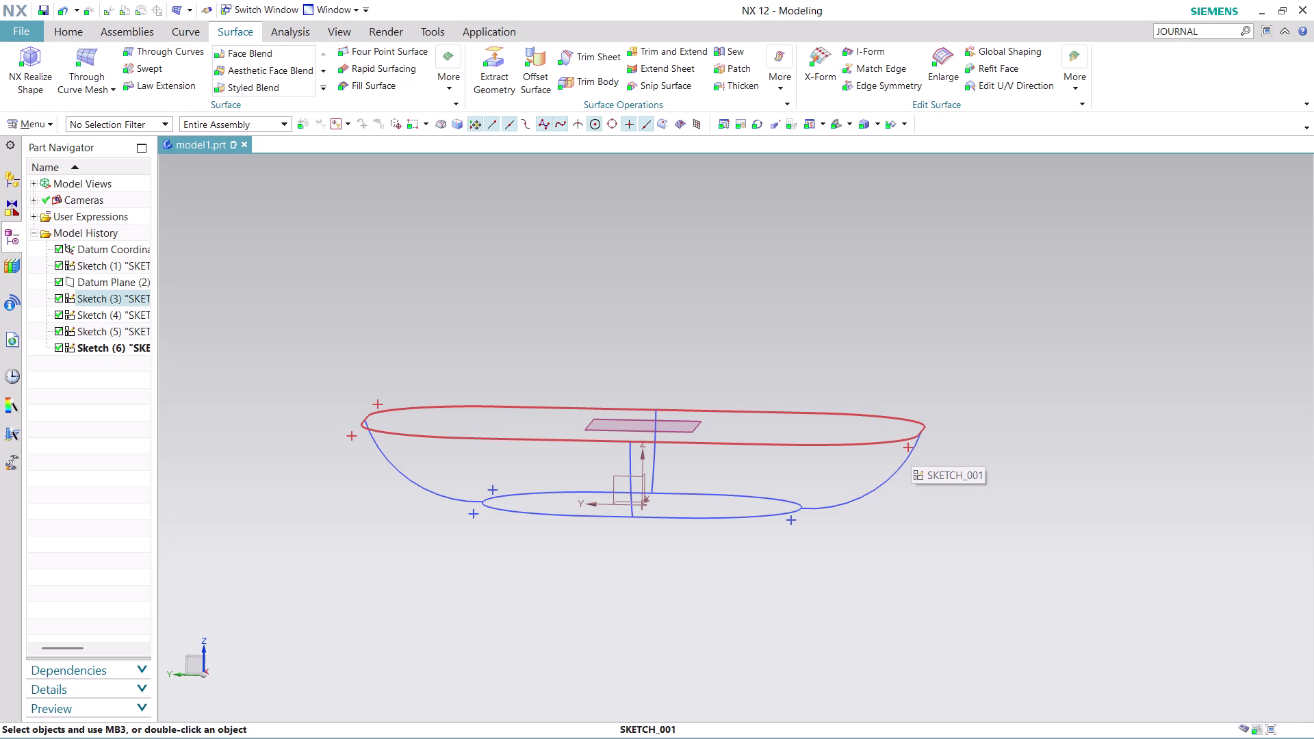
scroll(up, 3)
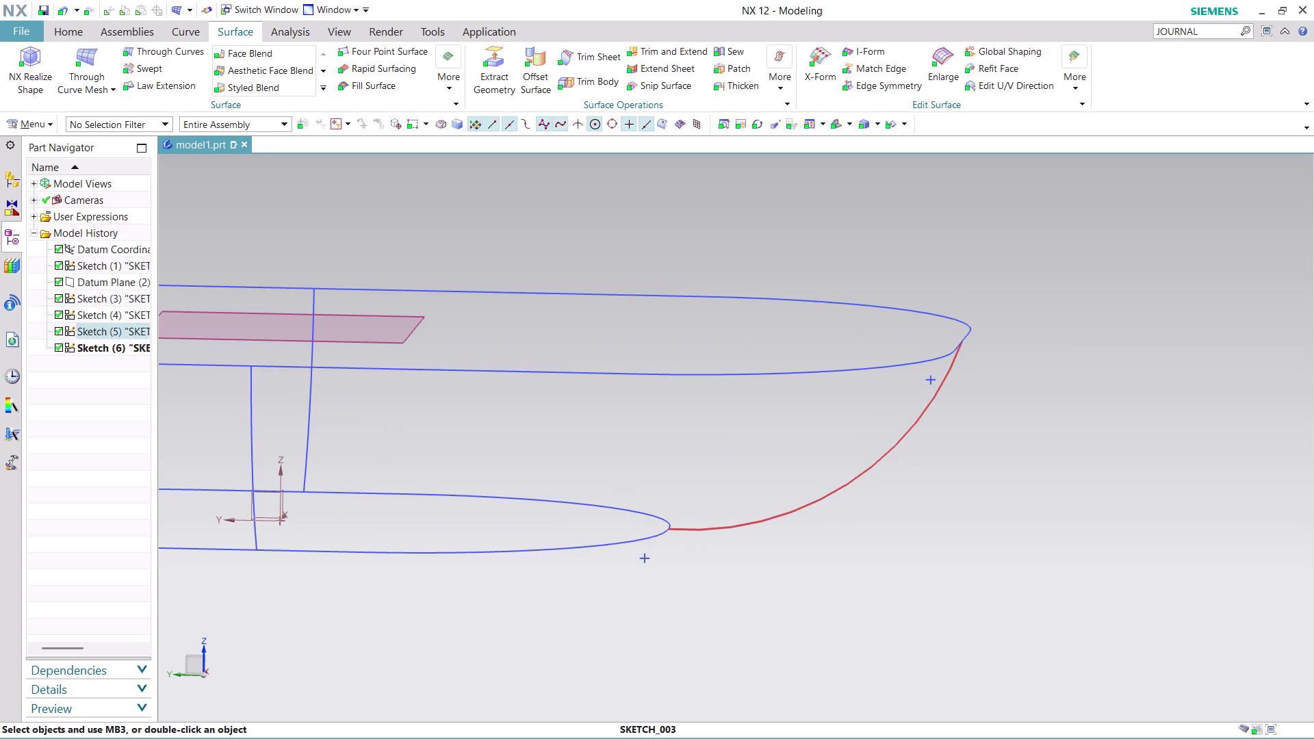
scroll(down, 3)
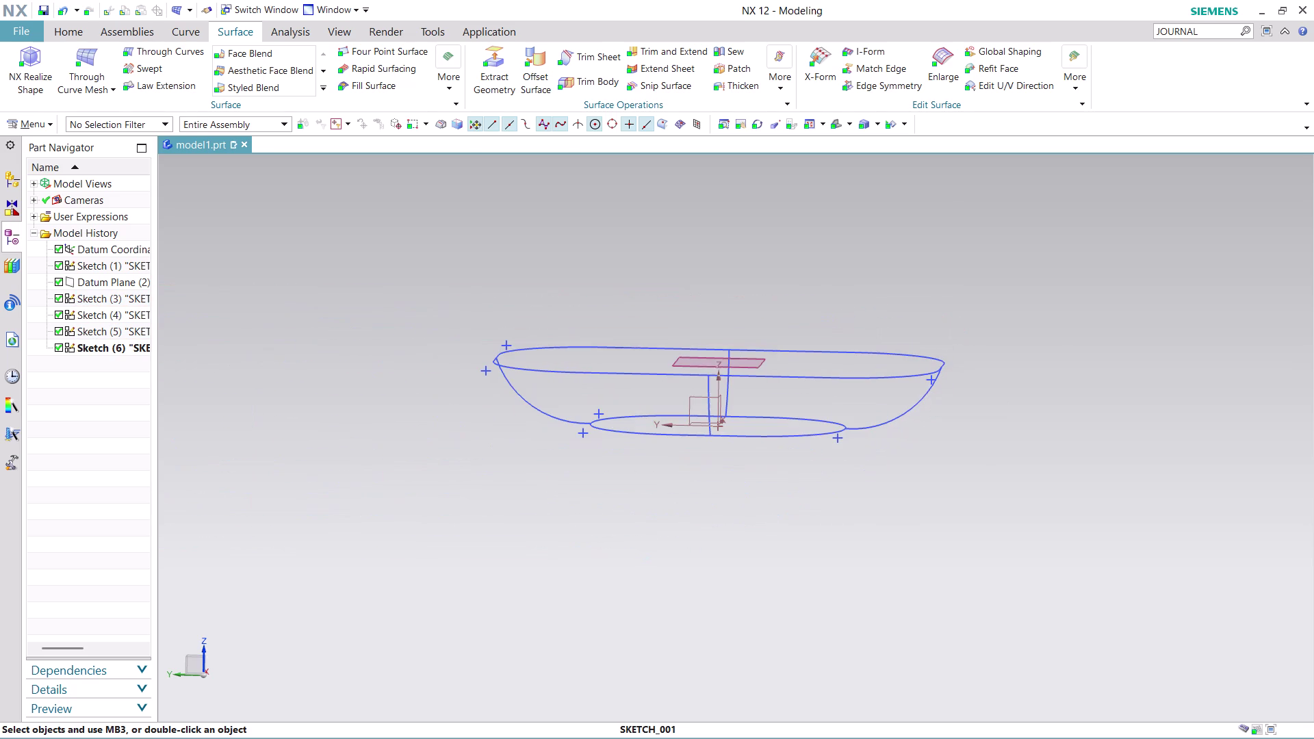
middle_drag(656, 298, 652, 384)
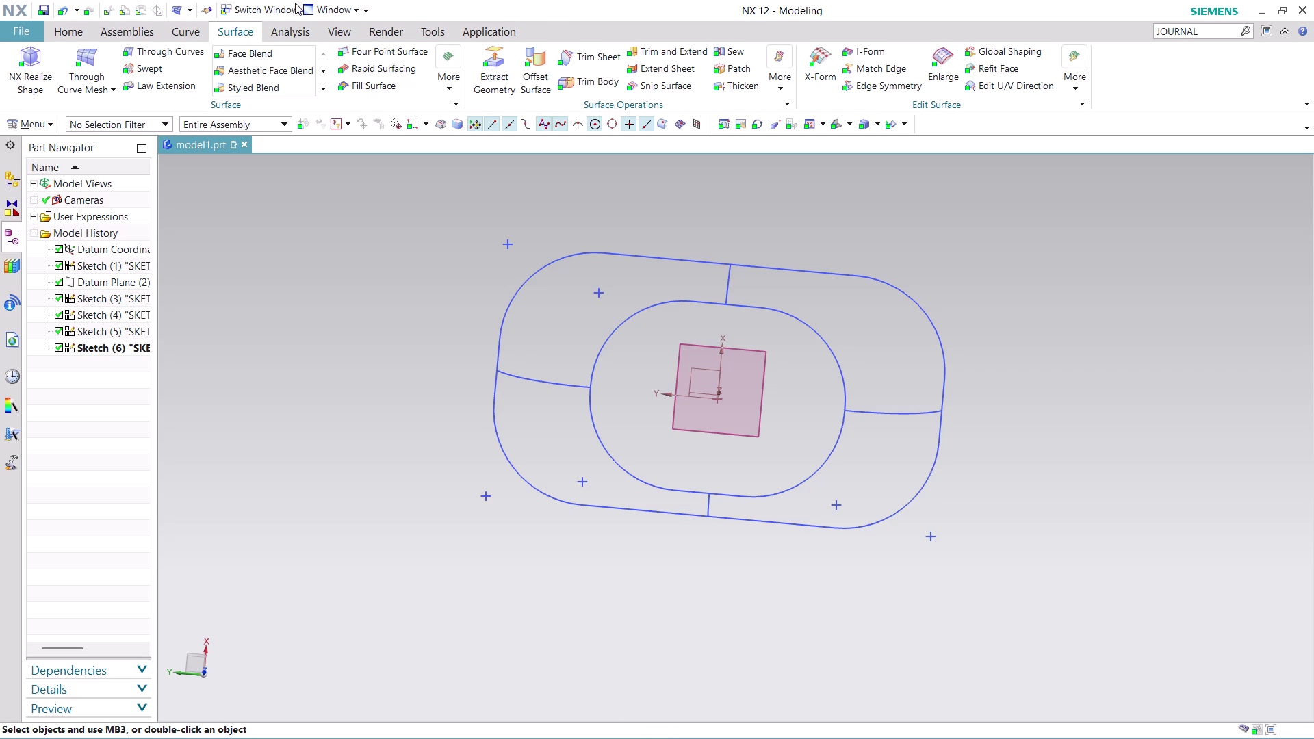
click(97, 61)
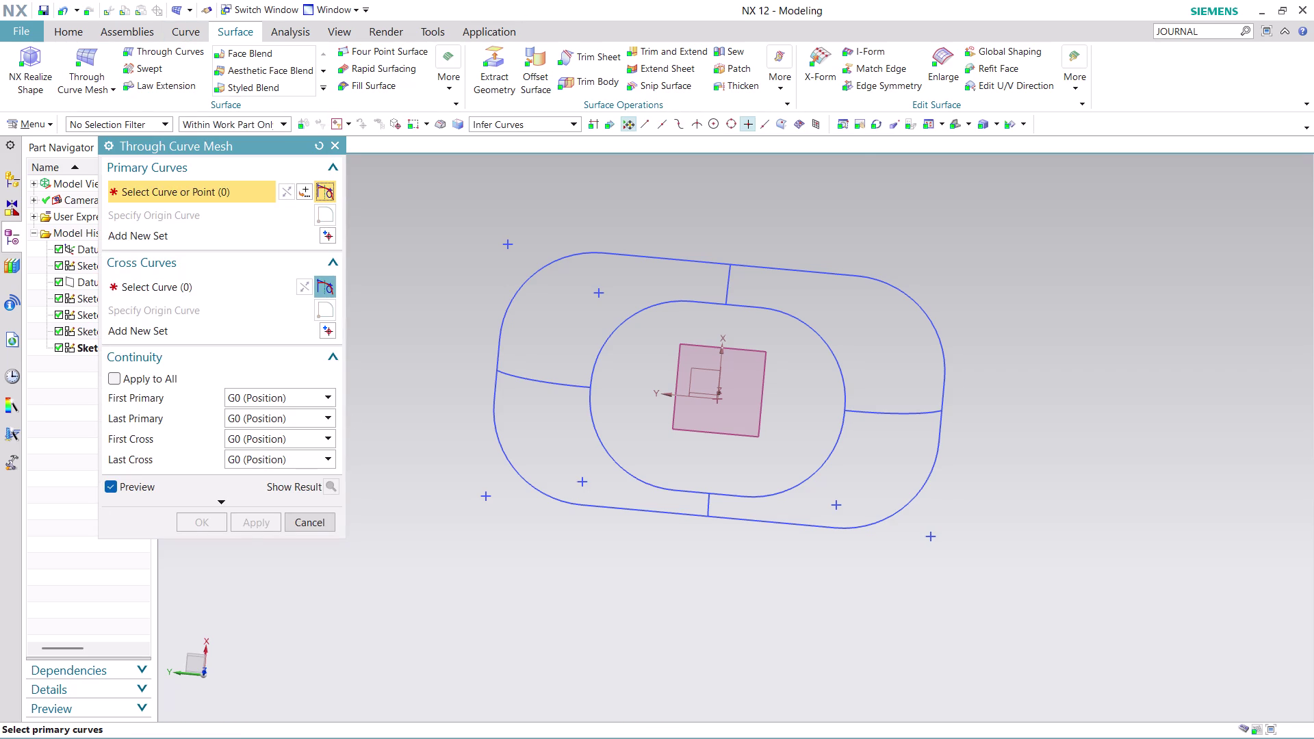
click(226, 498)
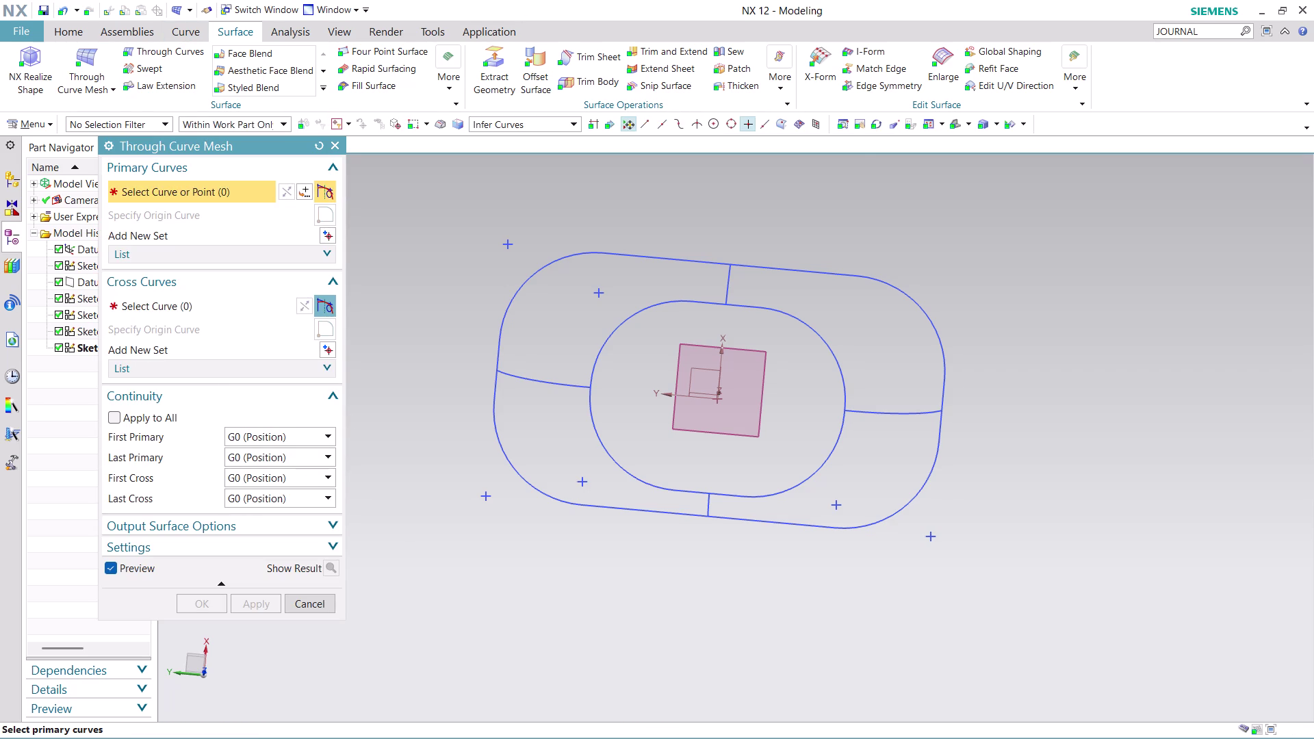
drag(345, 256, 368, 403)
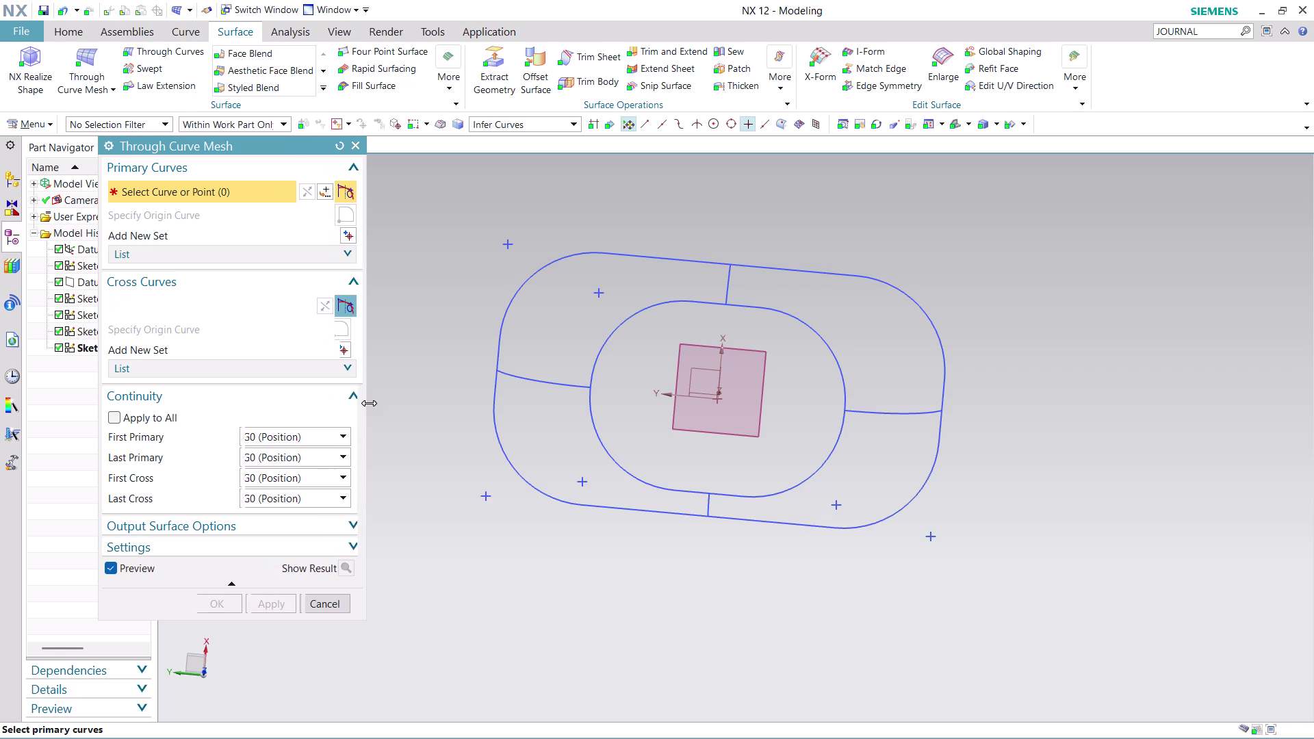
drag(369, 403, 484, 489)
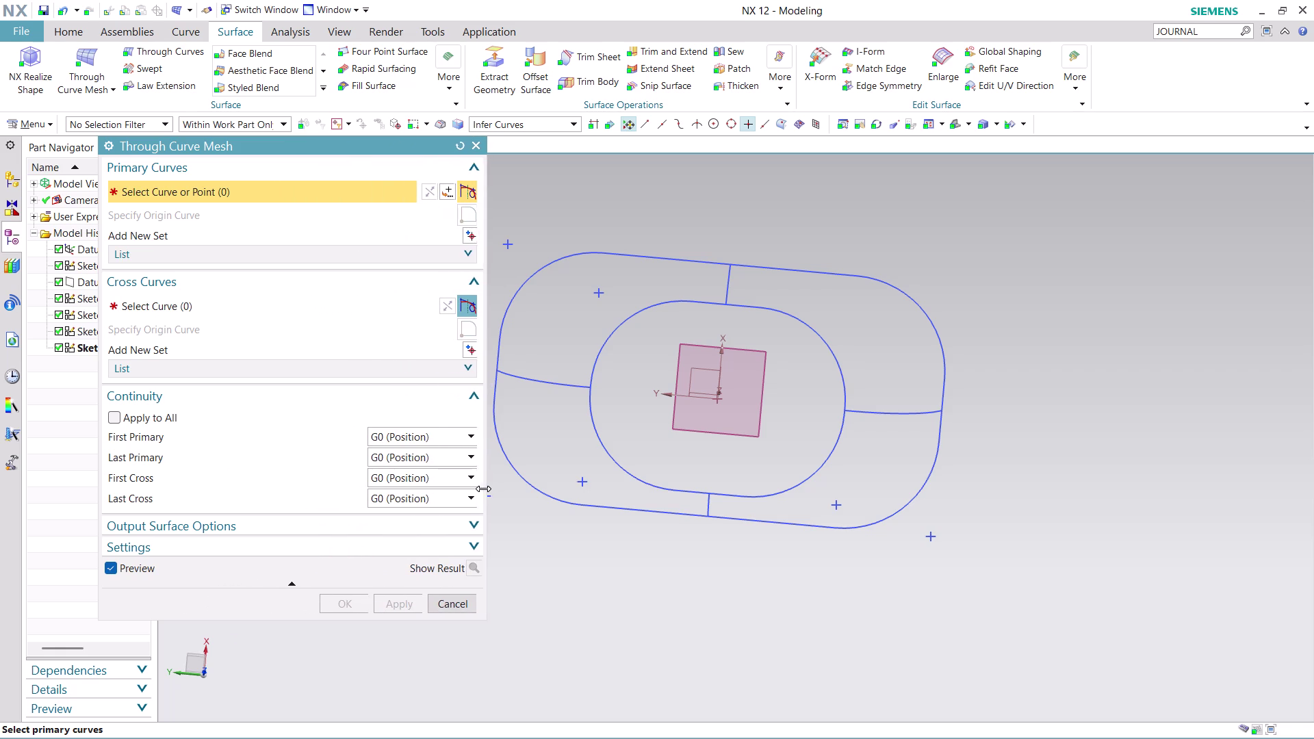
drag(484, 489, 332, 490)
click(312, 527)
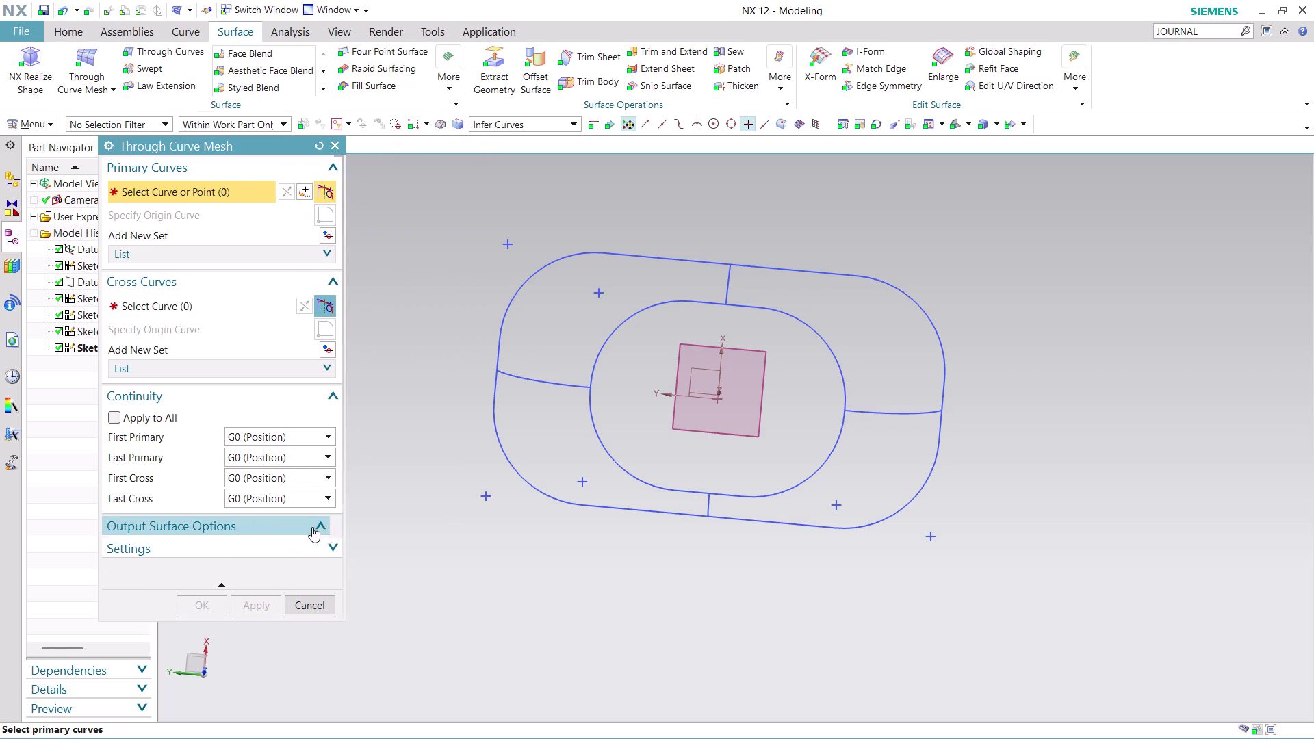
click(322, 543)
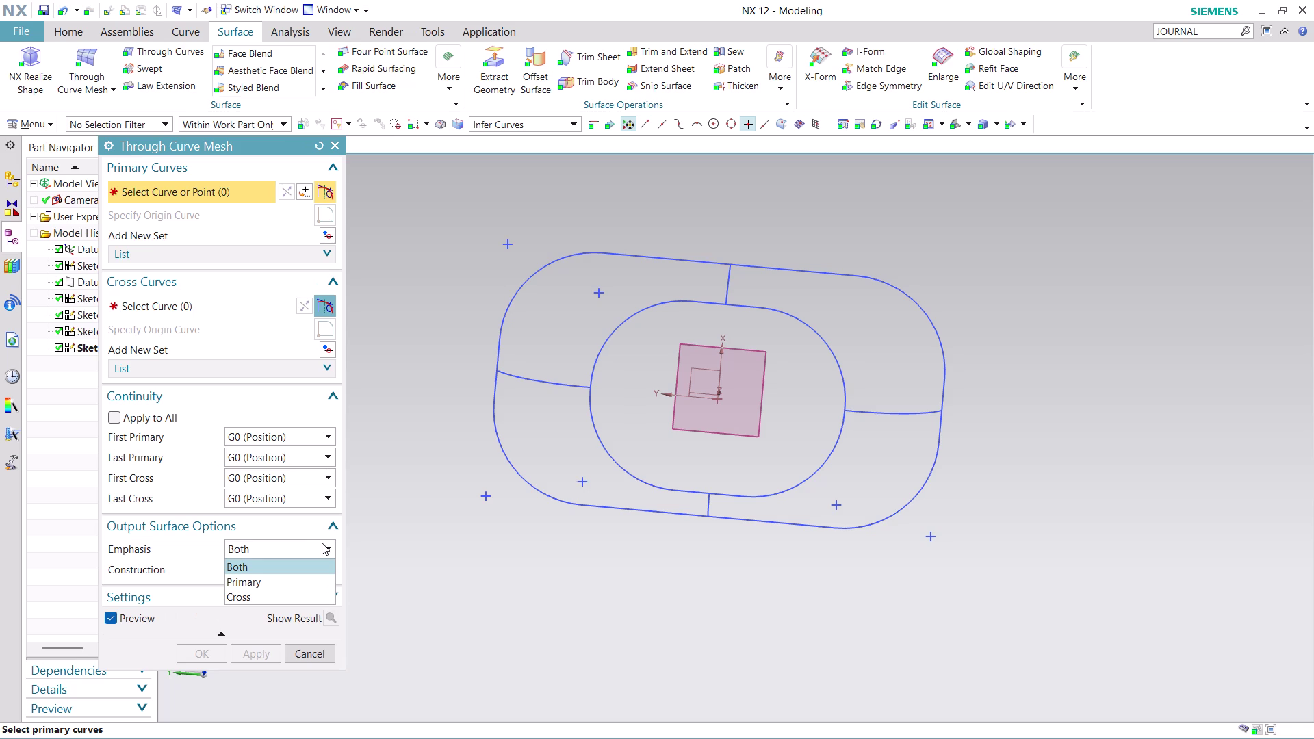
click(322, 542)
click(323, 568)
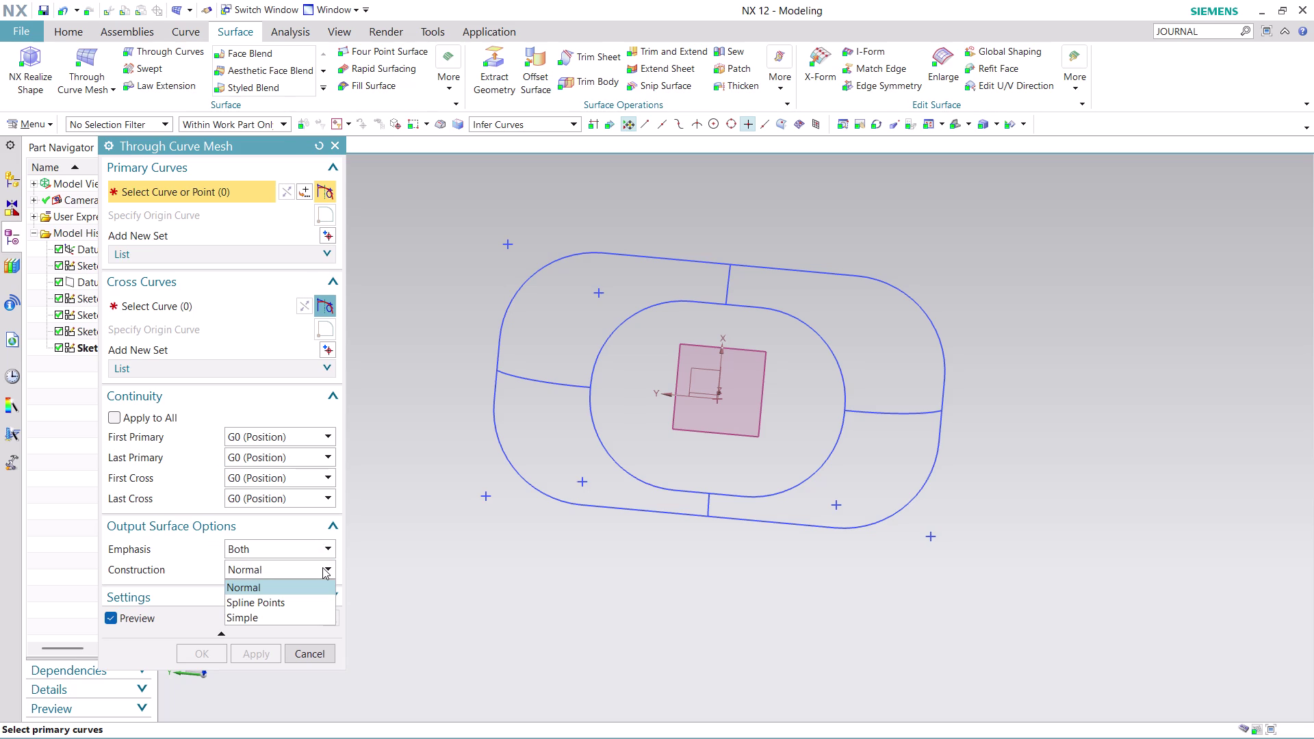
click(322, 567)
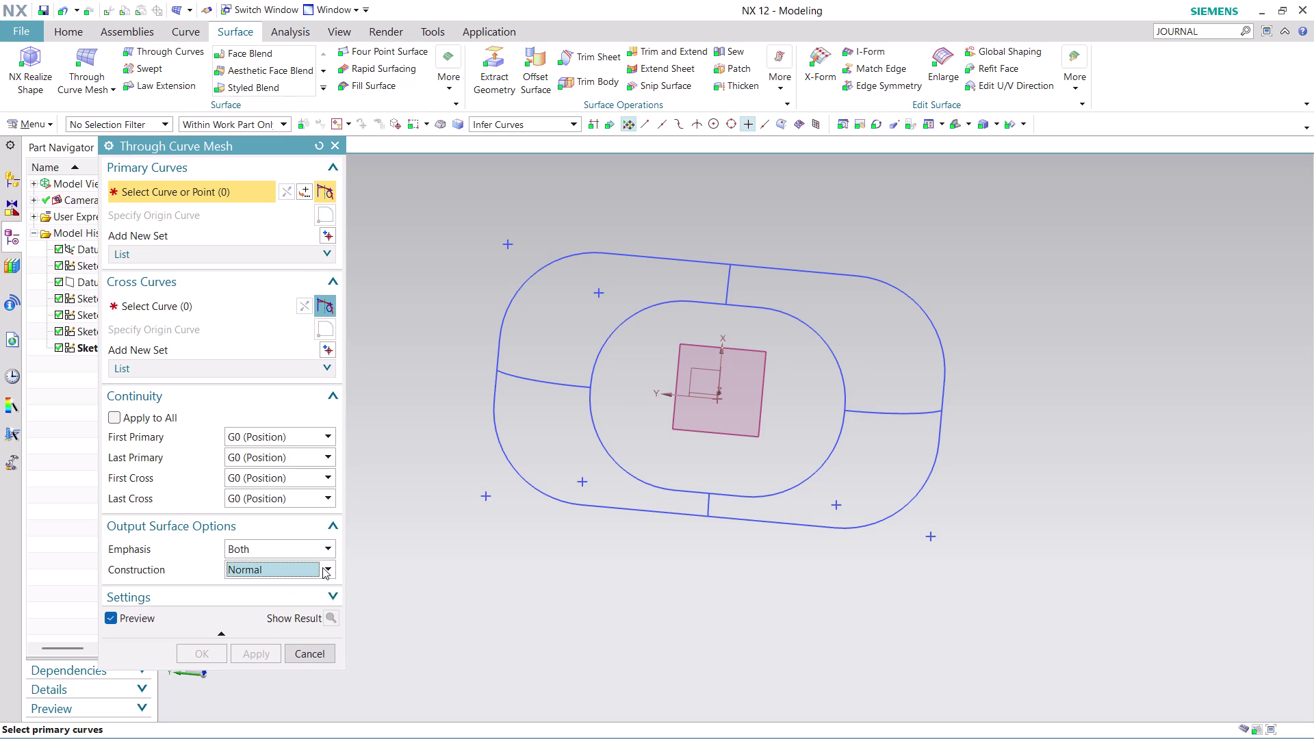
click(330, 596)
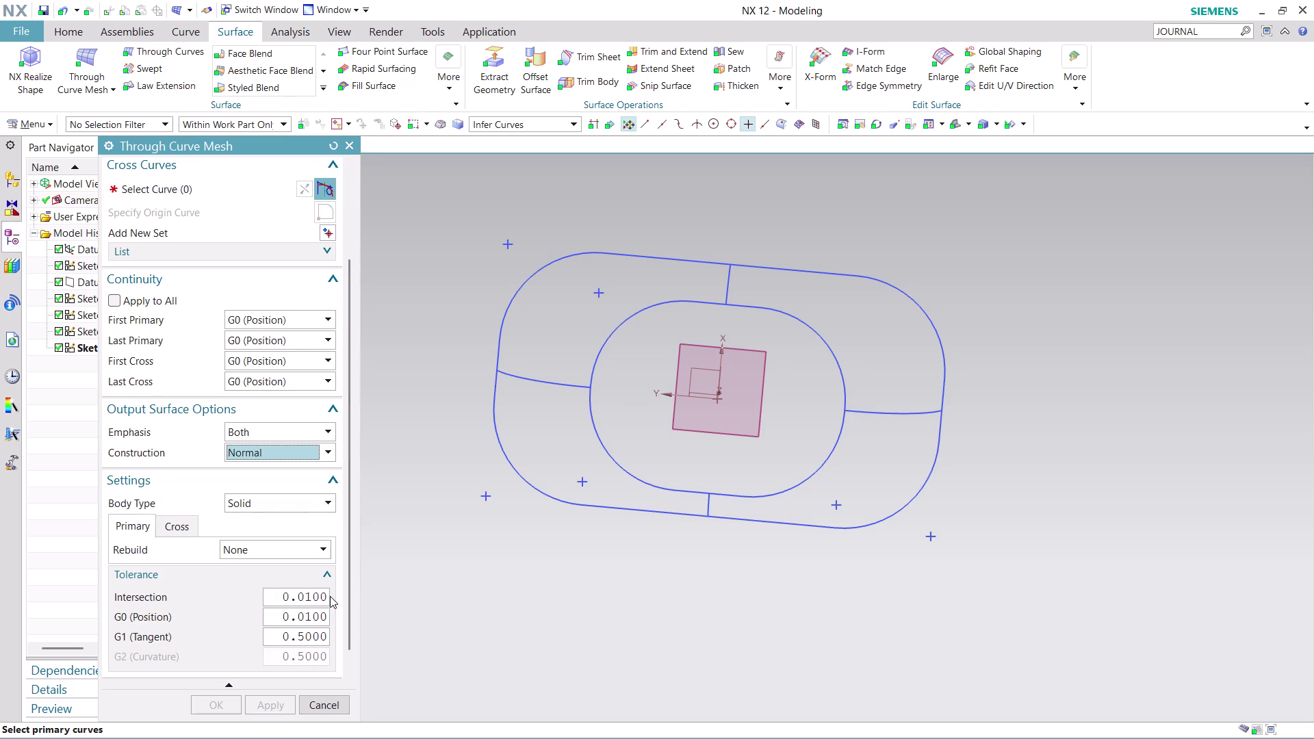
click(318, 505)
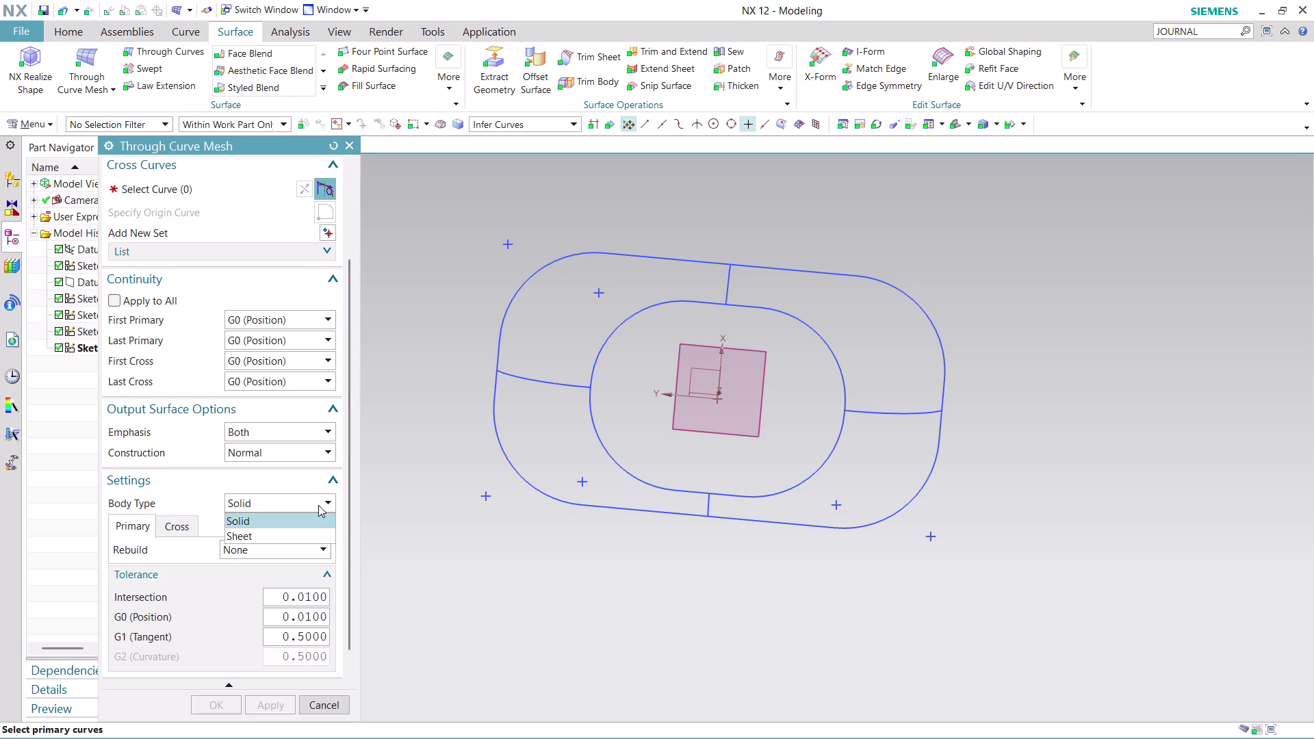
click(311, 534)
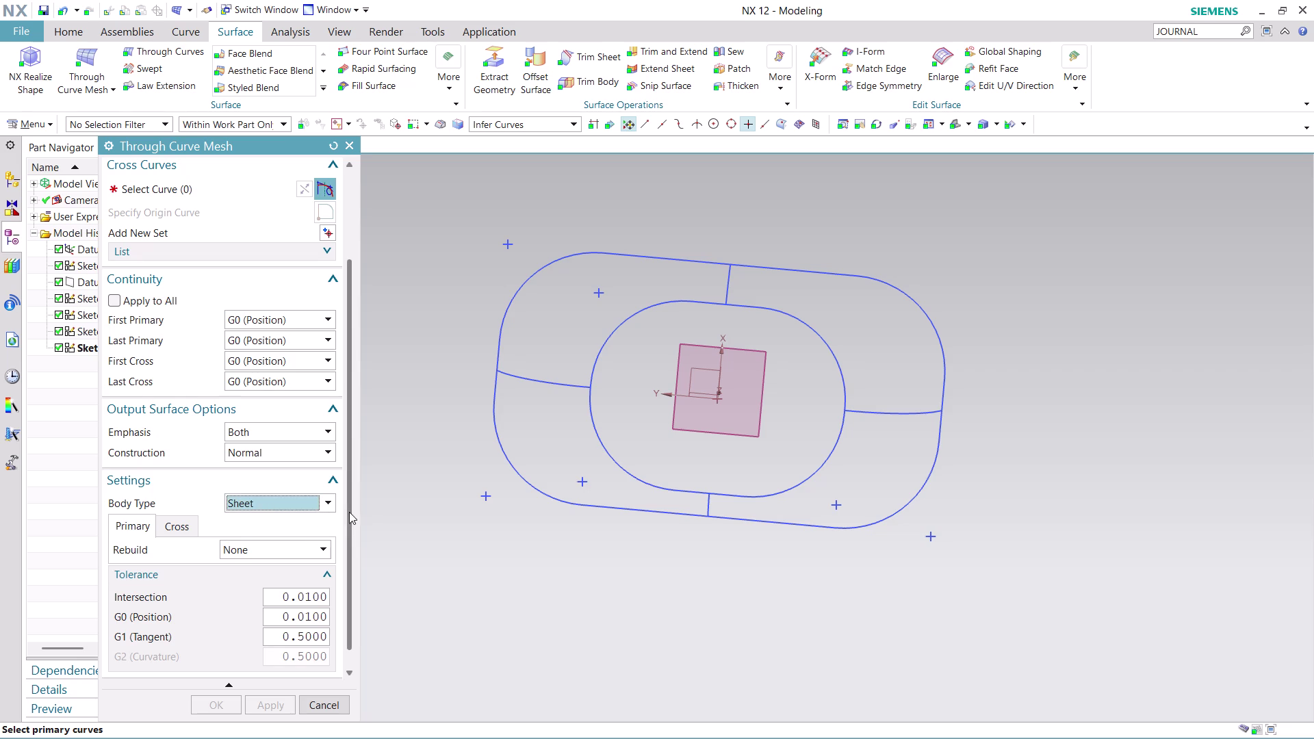
drag(348, 507, 343, 498)
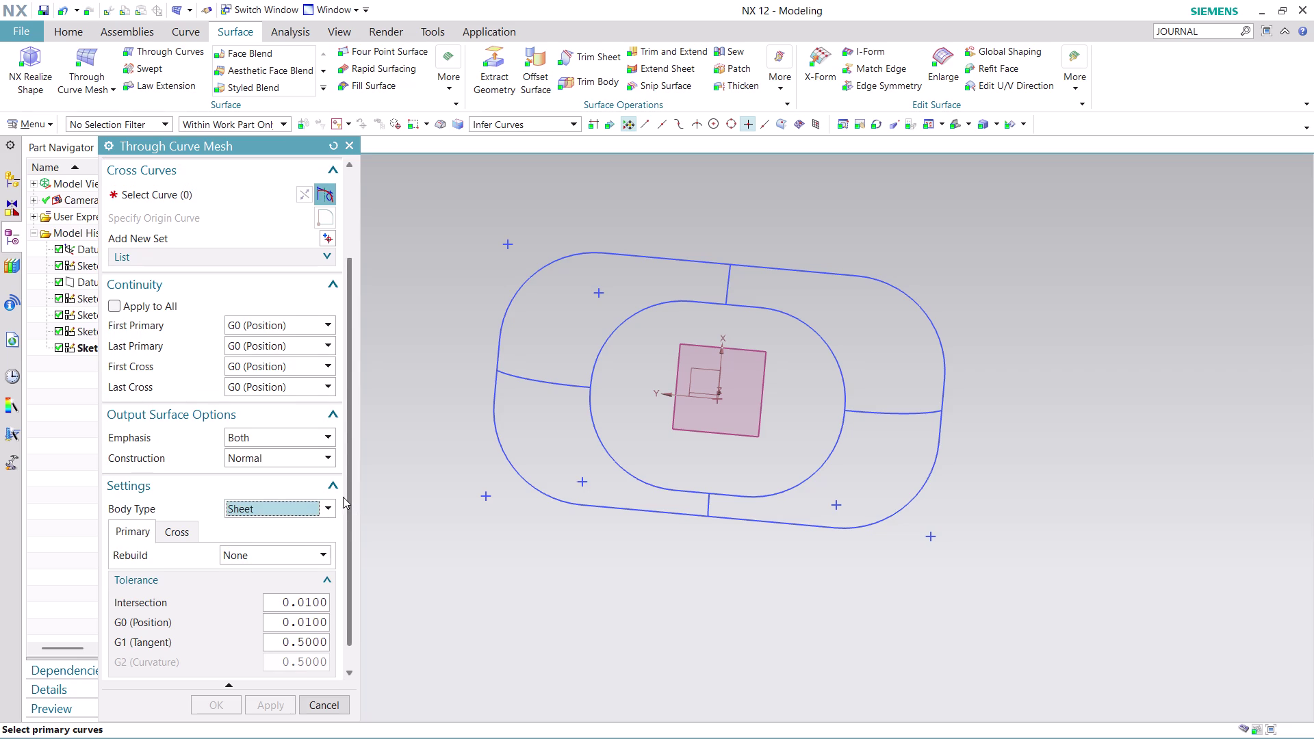
drag(343, 499, 351, 382)
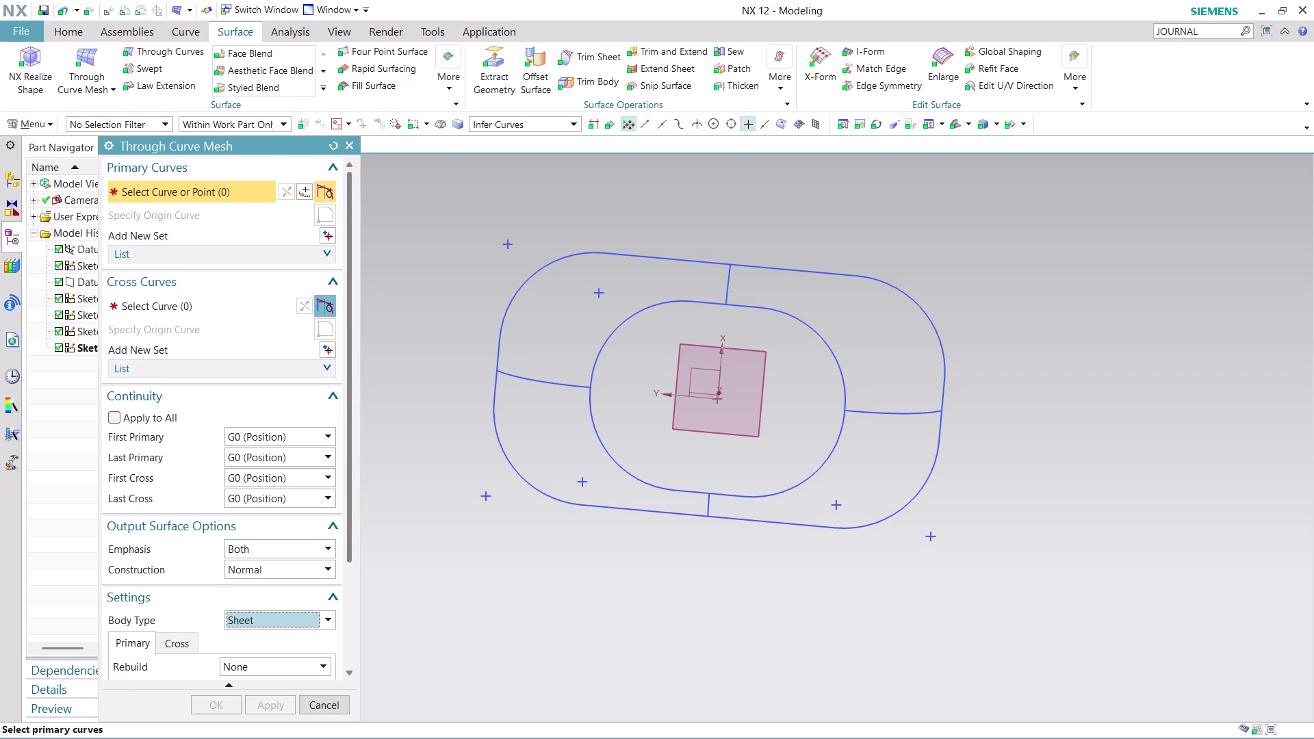
click(498, 375)
Add the outer loop and the direction-flipped inner loop as two matching primary sets.
click(572, 388)
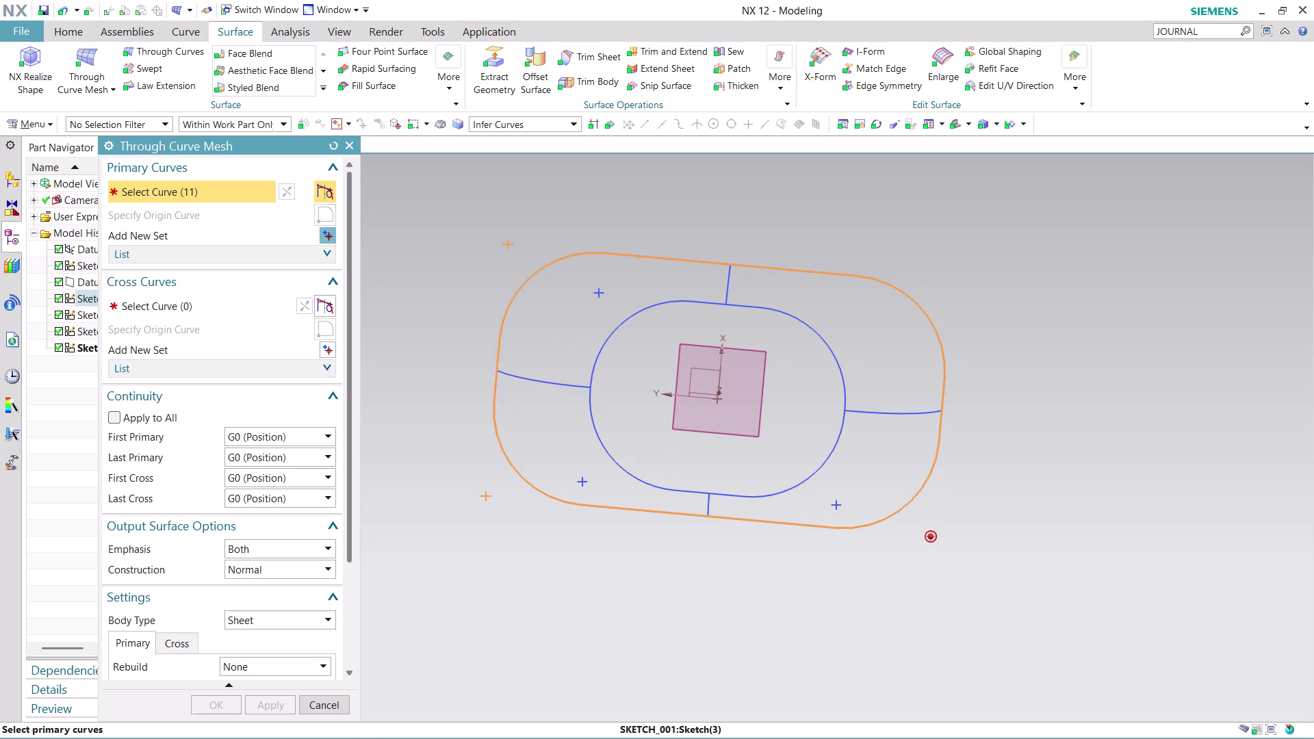
middle_click(530, 432)
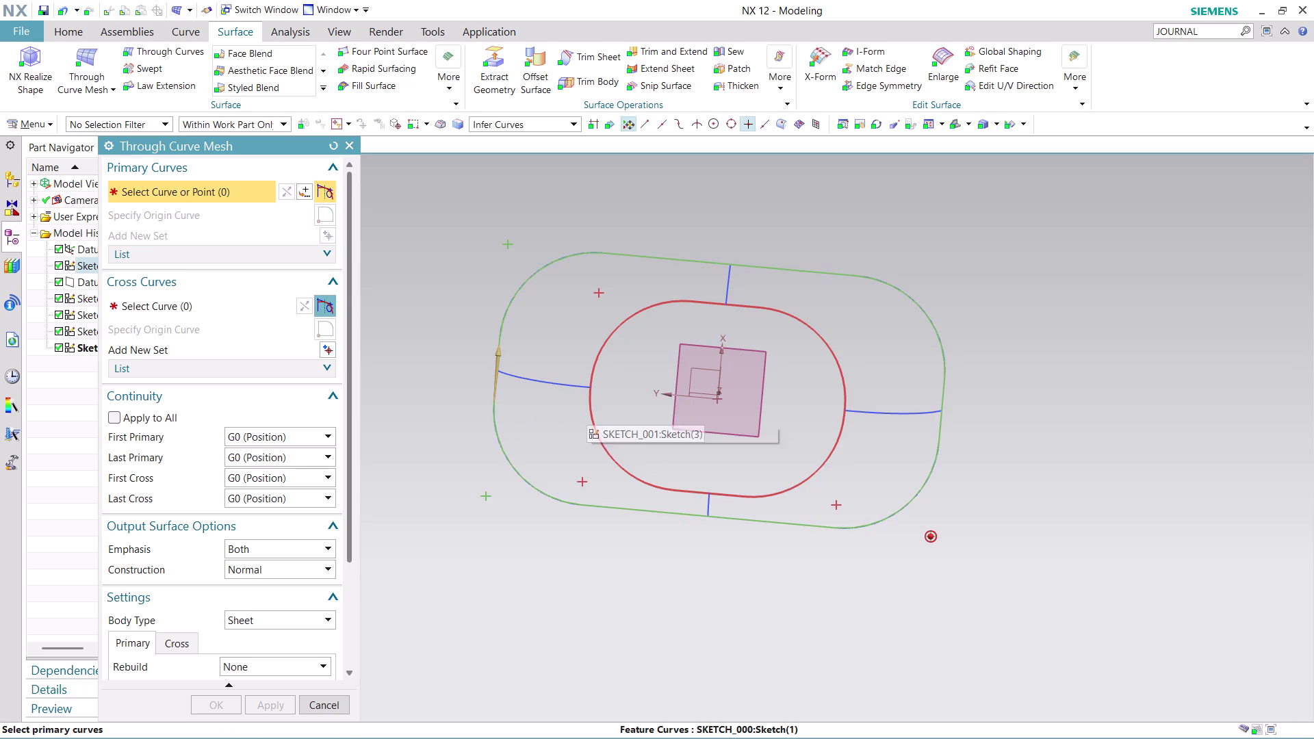
click(586, 408)
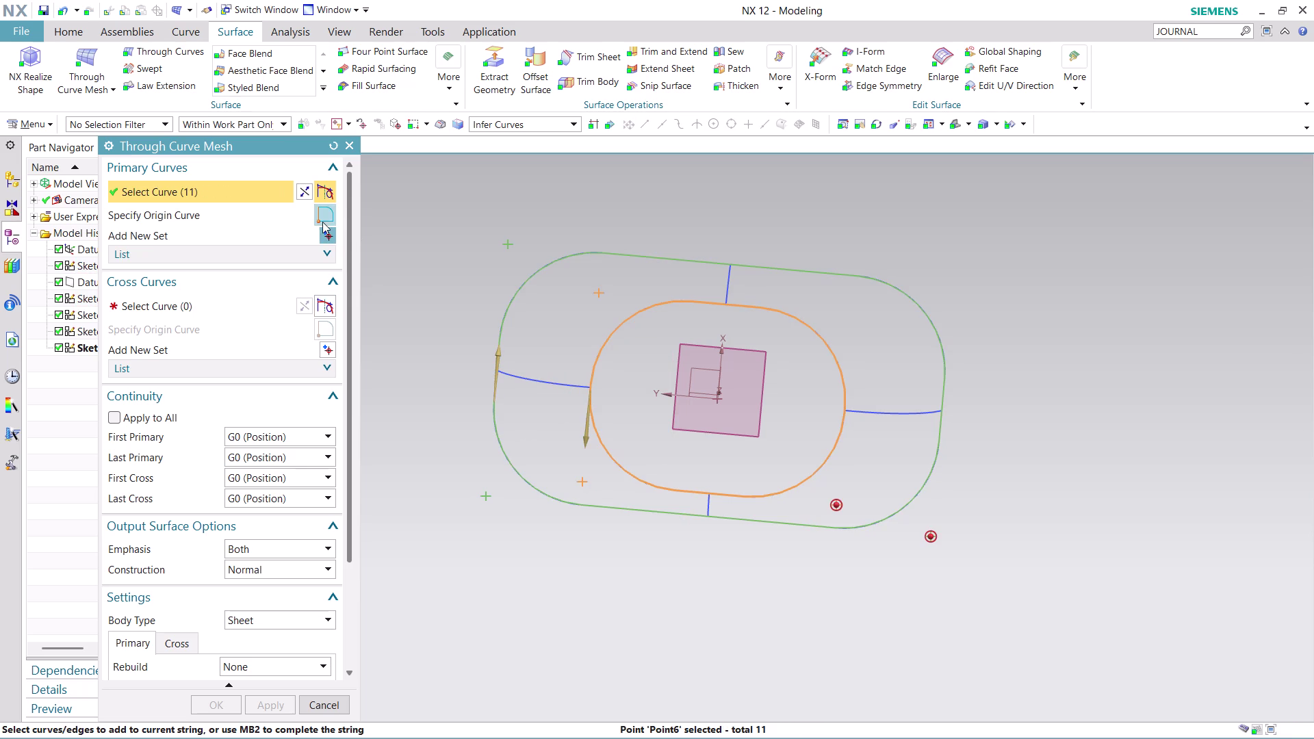
click(301, 190)
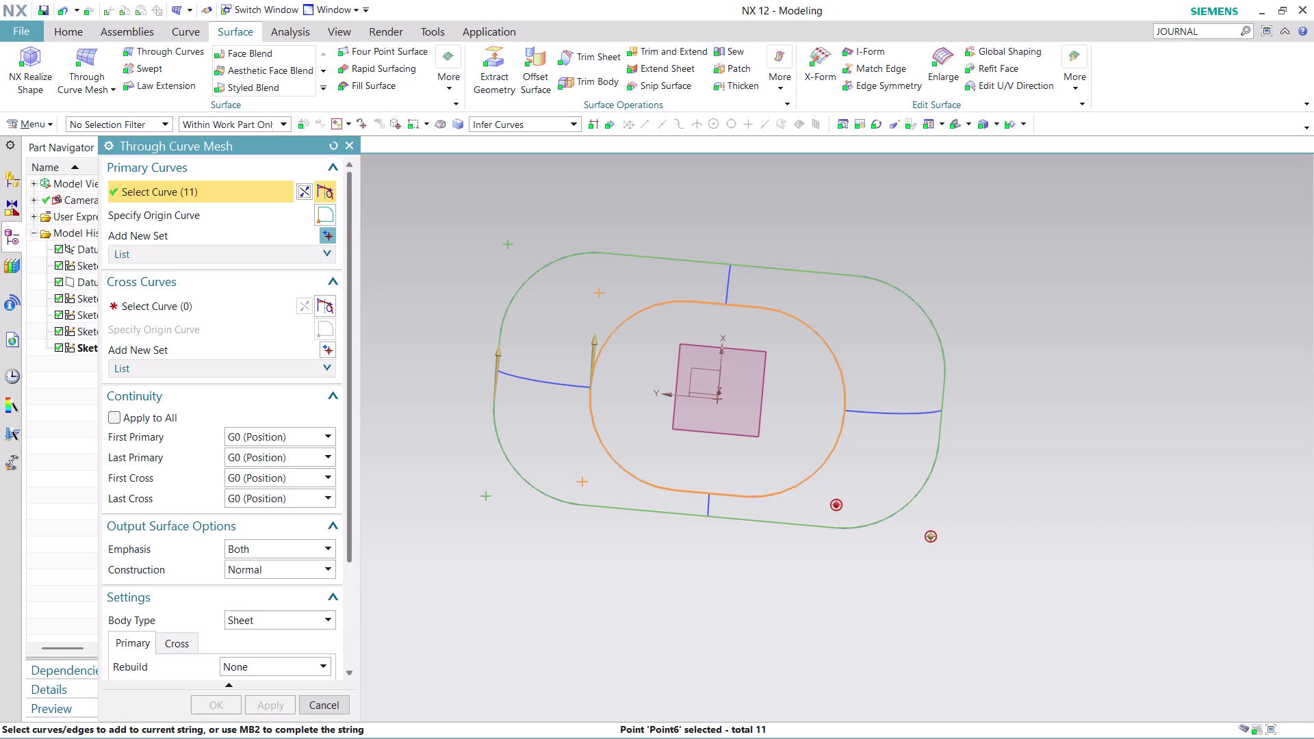
click(211, 302)
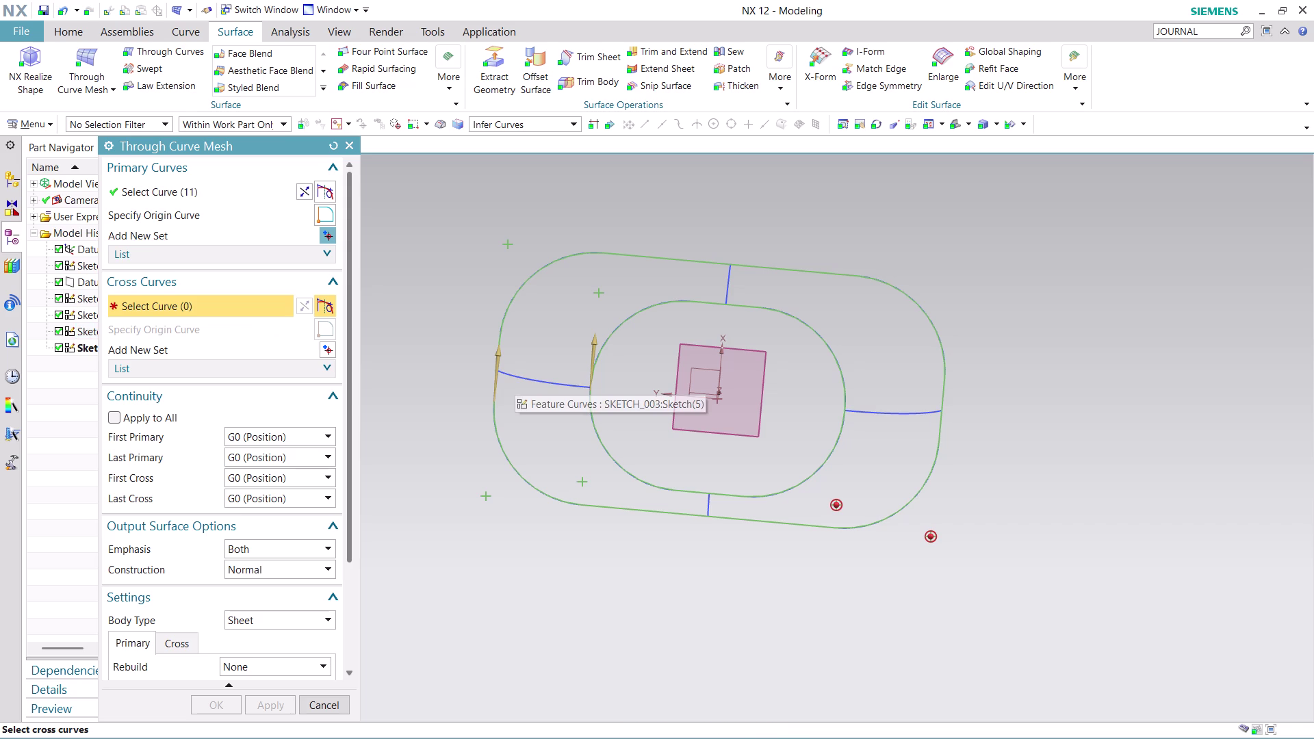
click(564, 123)
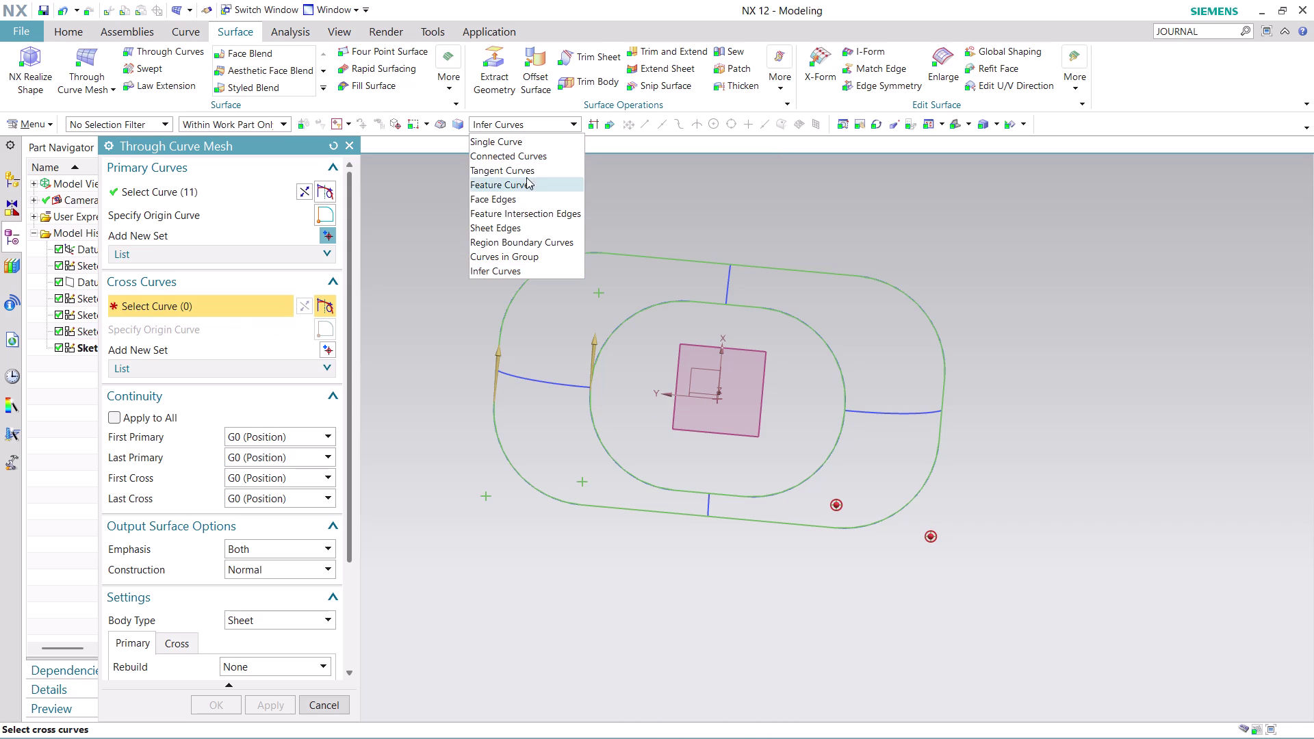
With Tangent Curves, add the left and top connecting curves as the first cross set.
click(526, 168)
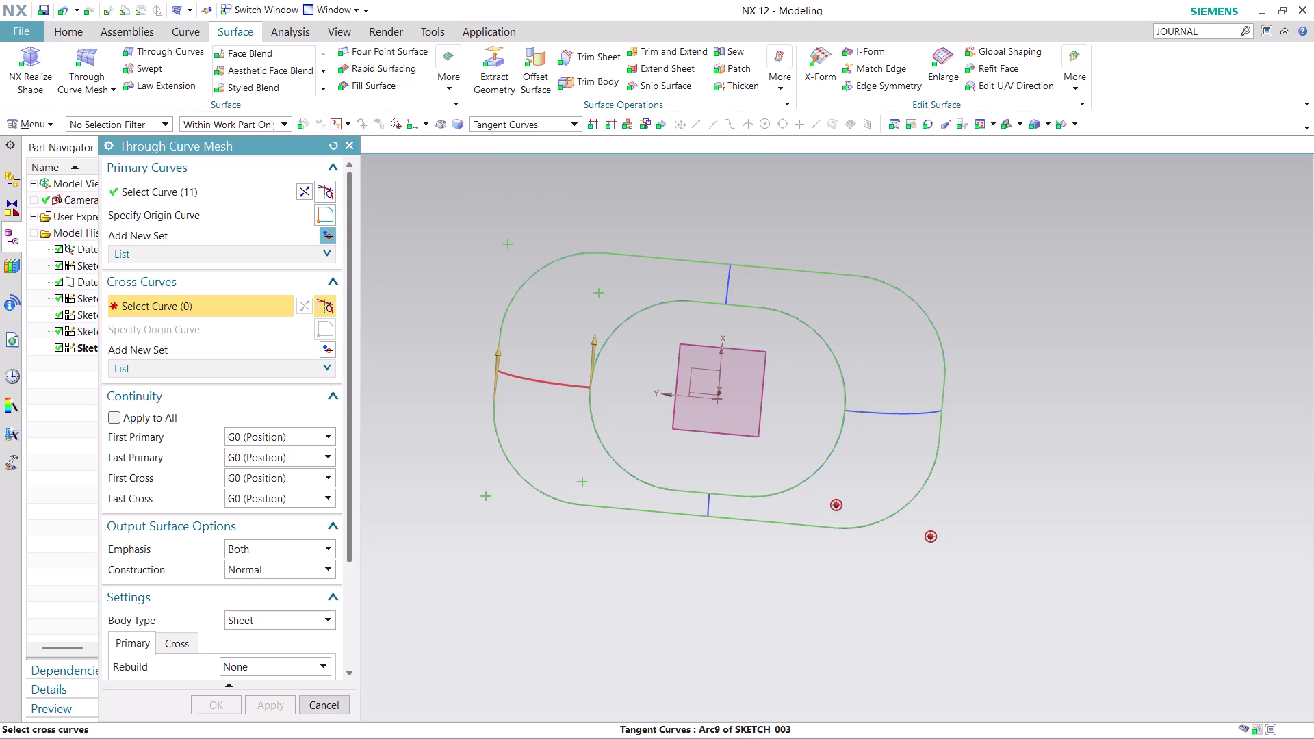
click(518, 379)
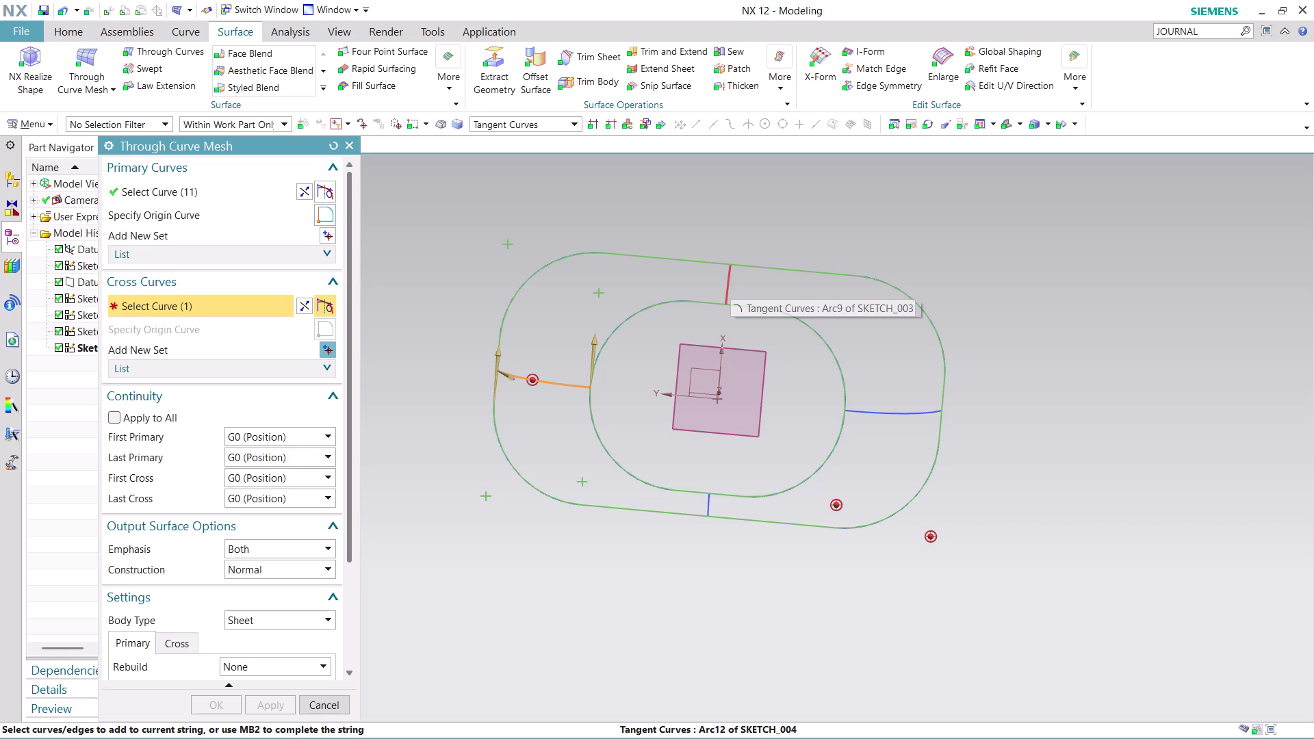
click(731, 281)
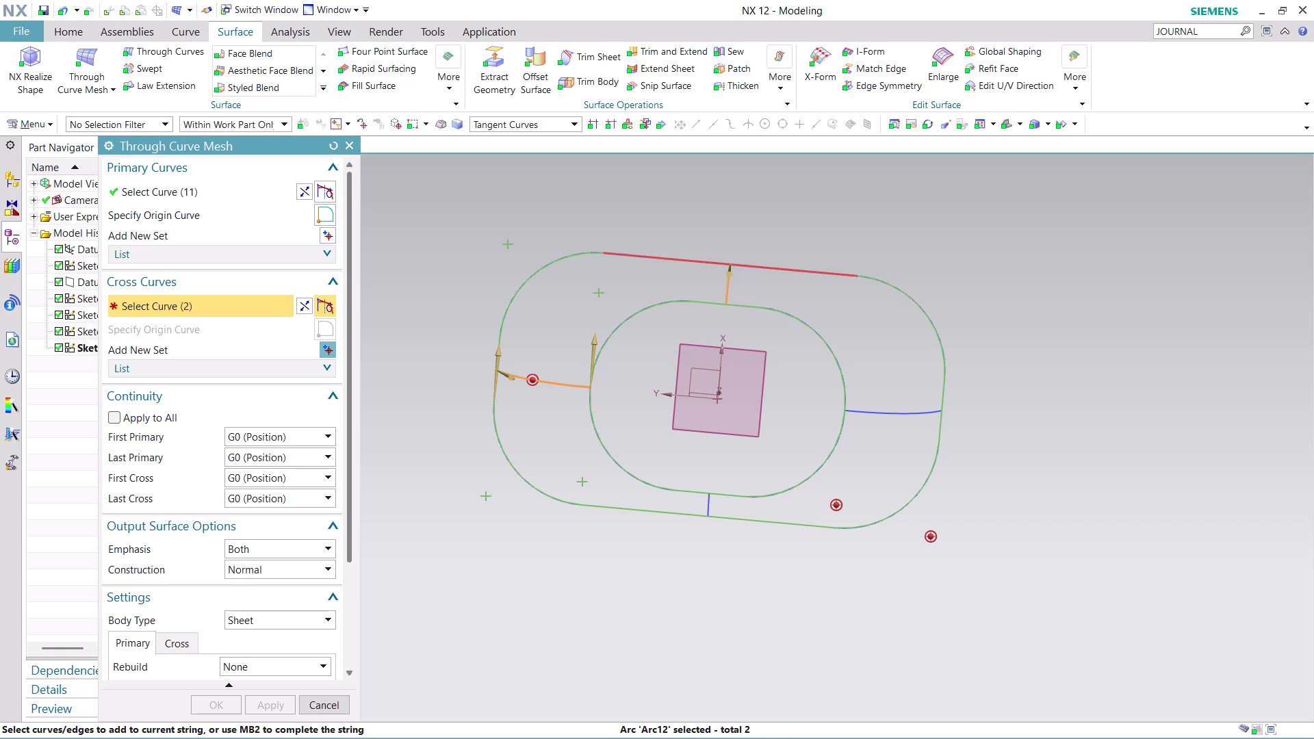
middle_drag(784, 304, 785, 264)
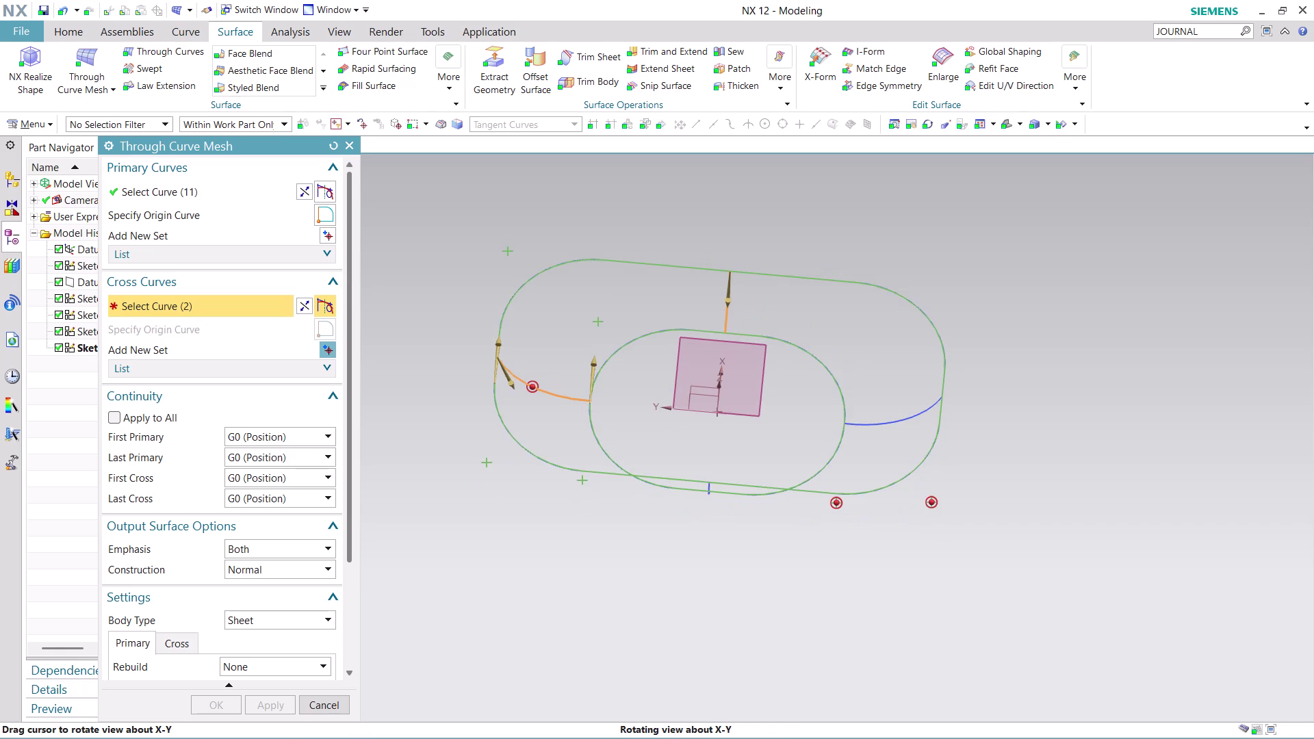
middle_drag(786, 264, 786, 256)
middle_click(787, 256)
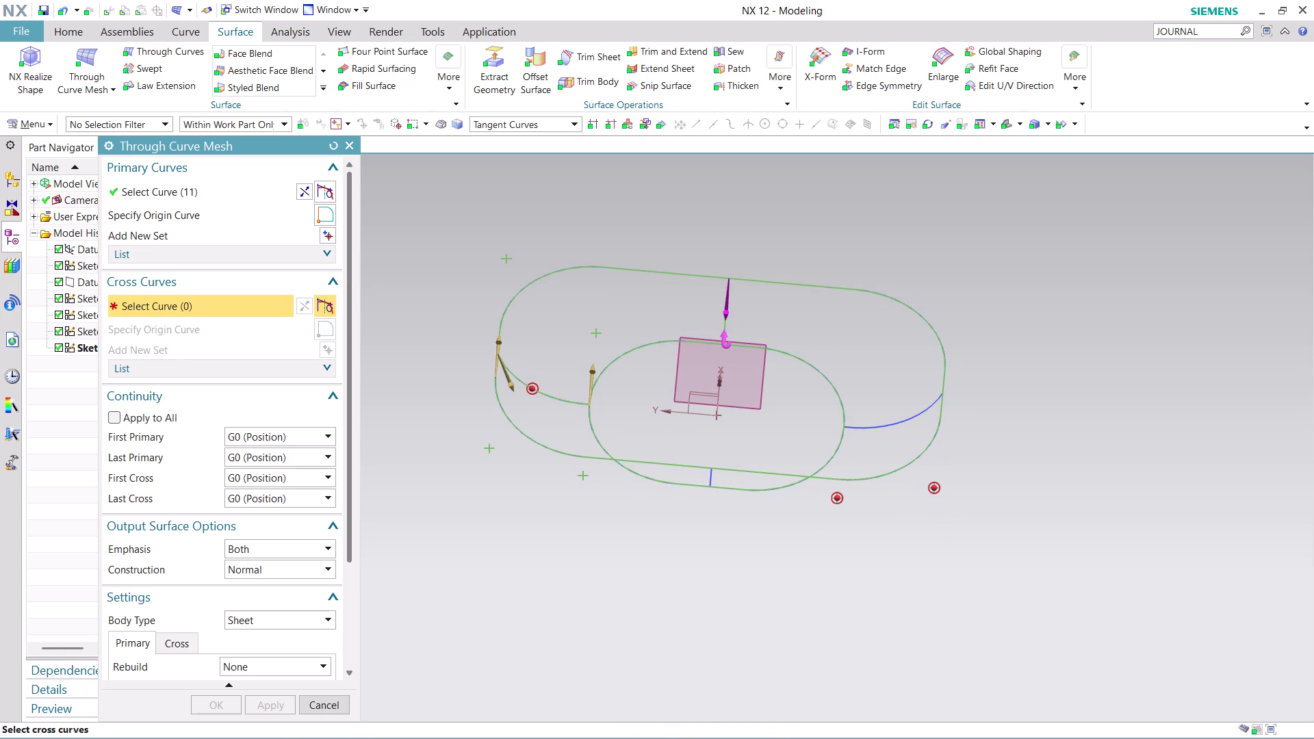
Add the right and bottom connecting curves as cross curves, then undo the invalid setup.
click(924, 415)
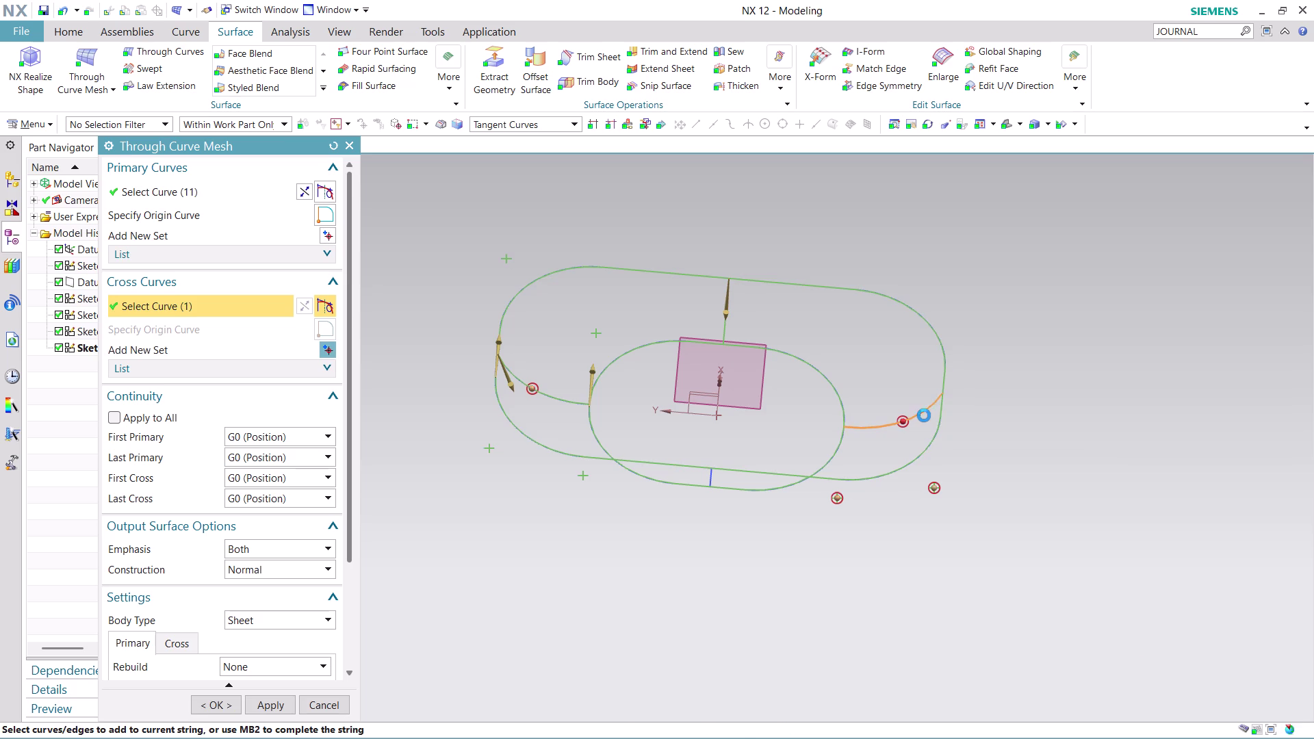
click(708, 482)
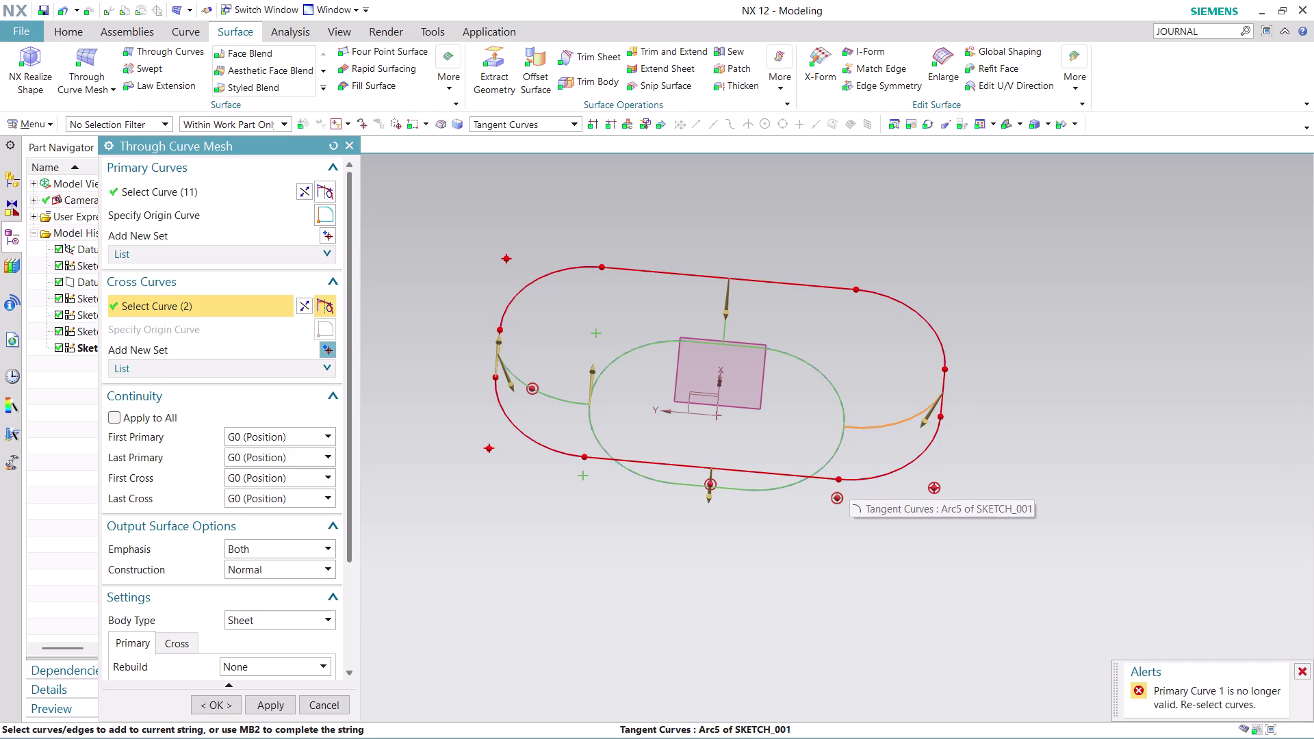
click(514, 379)
click(724, 293)
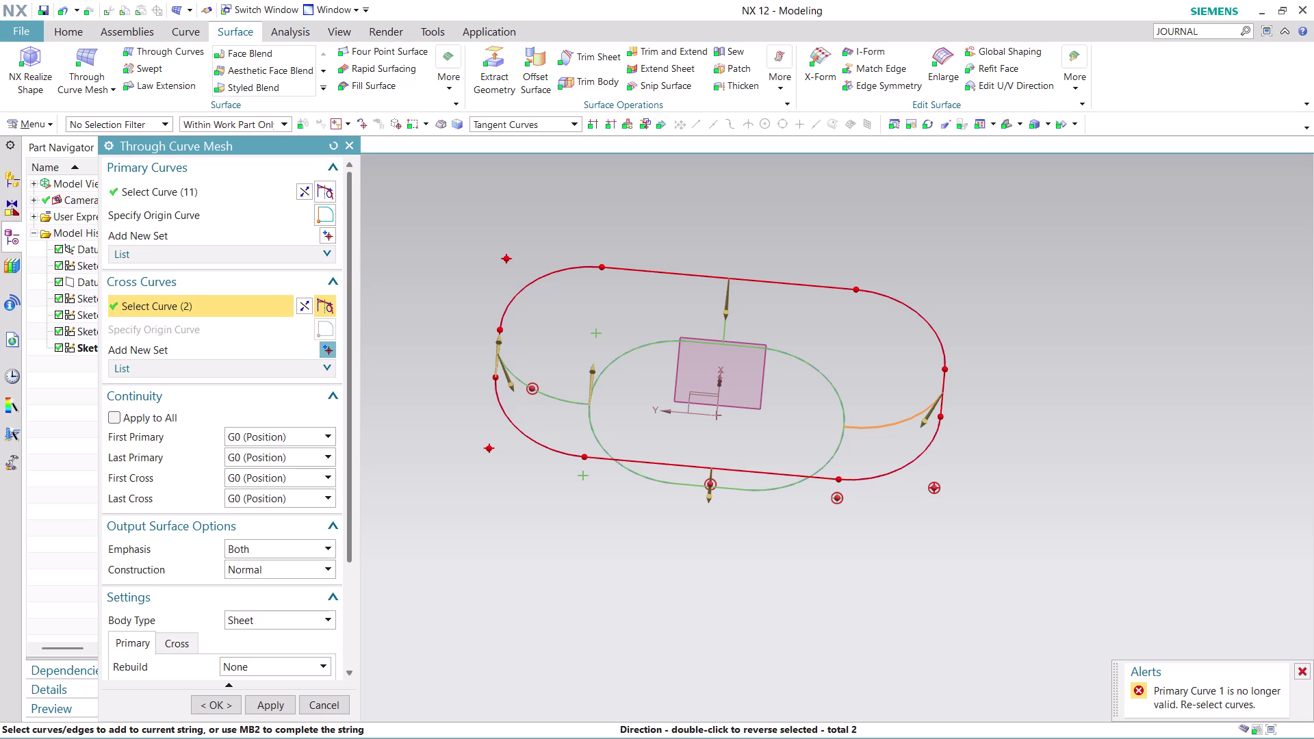
key(ctrl+z)
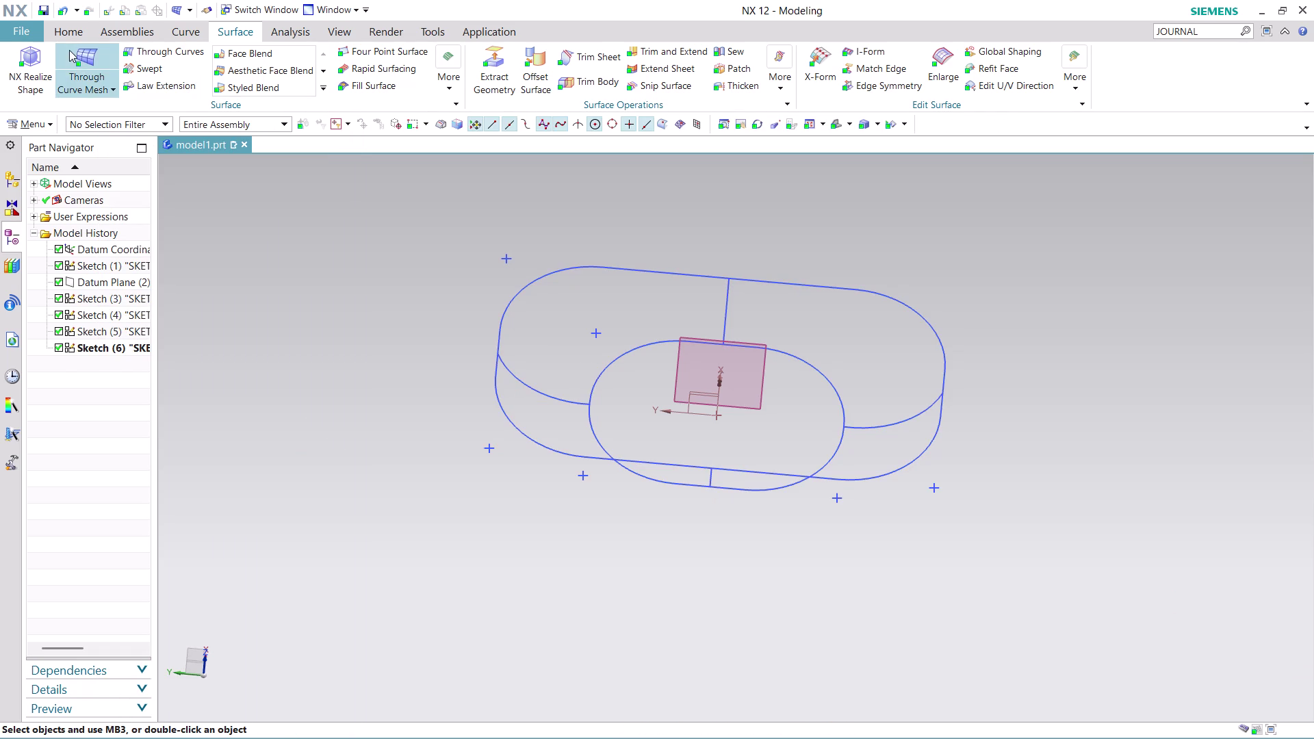
Reopen Through Curve Mesh and set the outer loop as the first primary set.
click(86, 63)
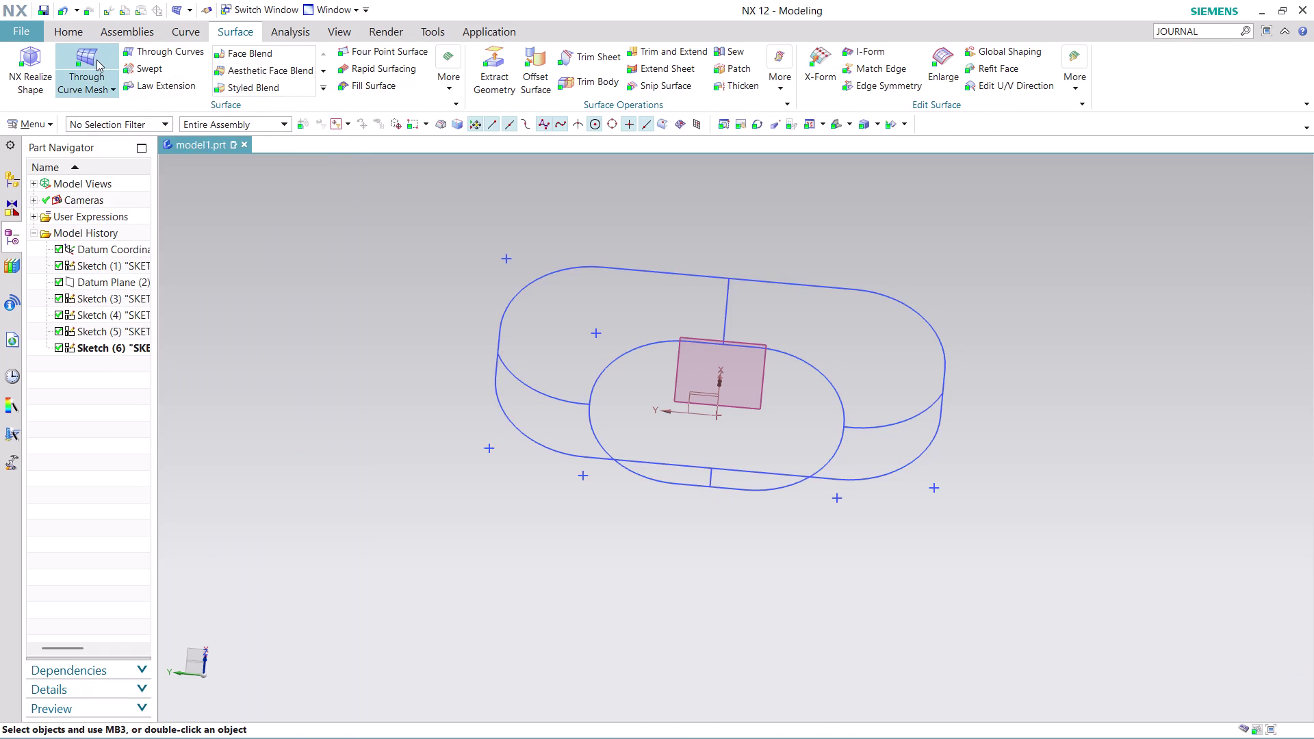
click(97, 60)
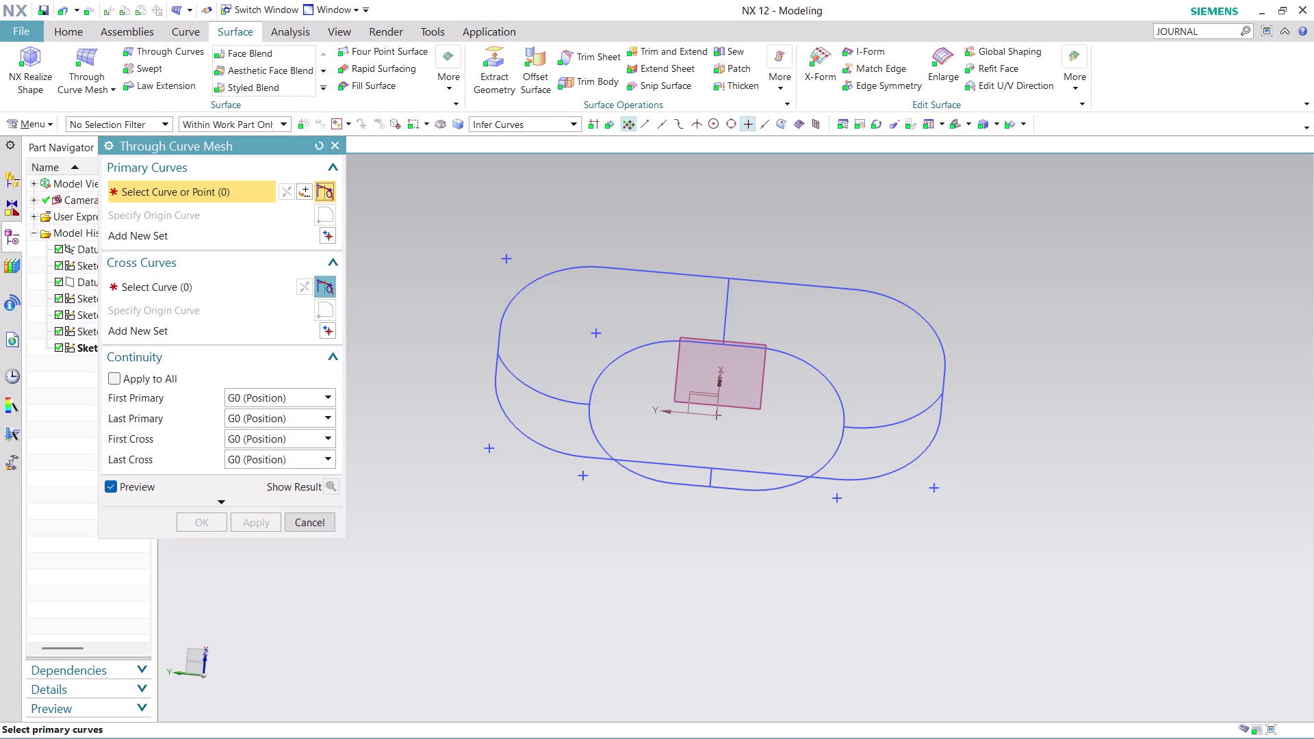
click(499, 410)
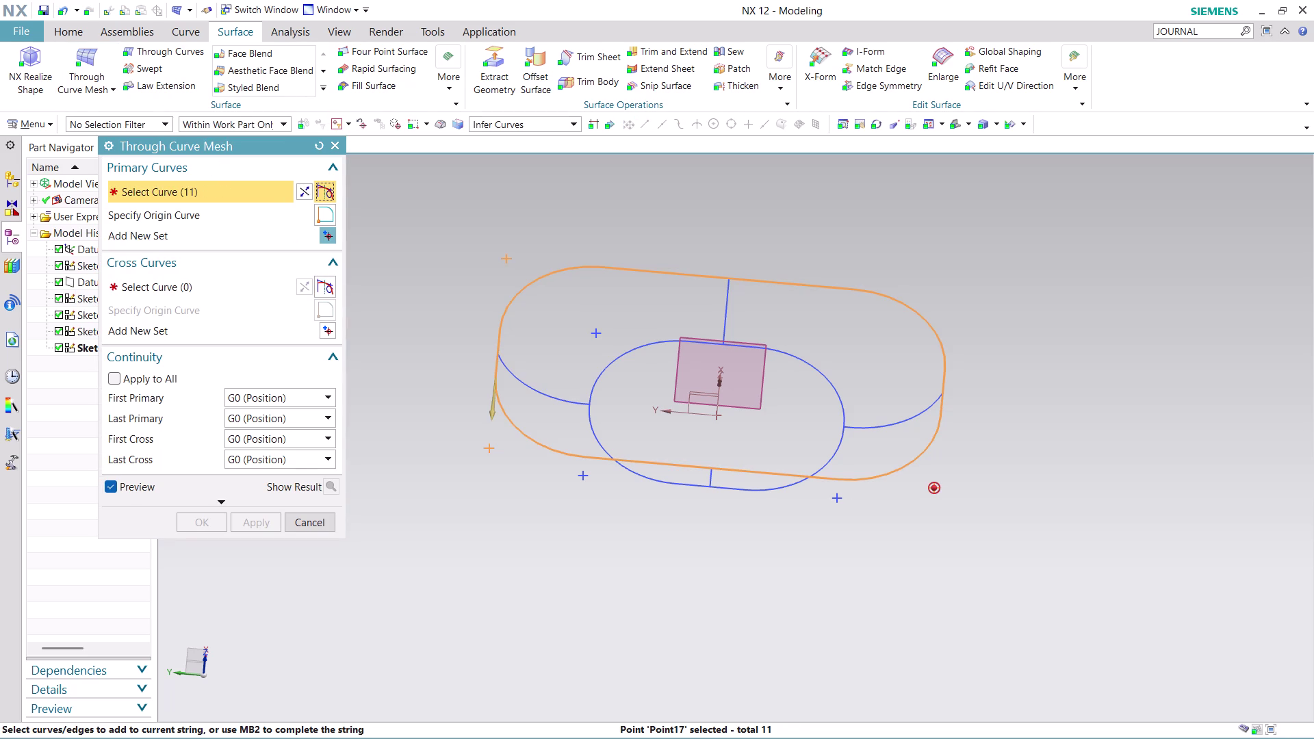
click(305, 189)
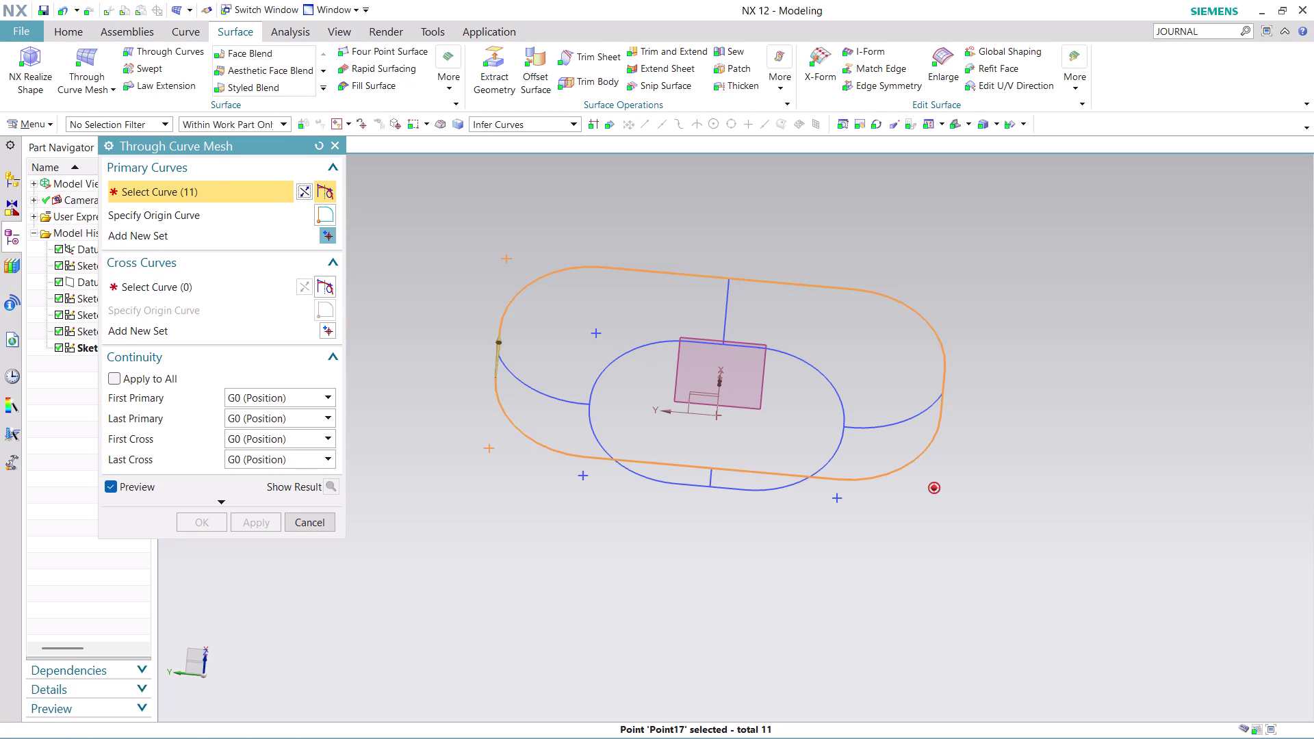
middle_click(436, 361)
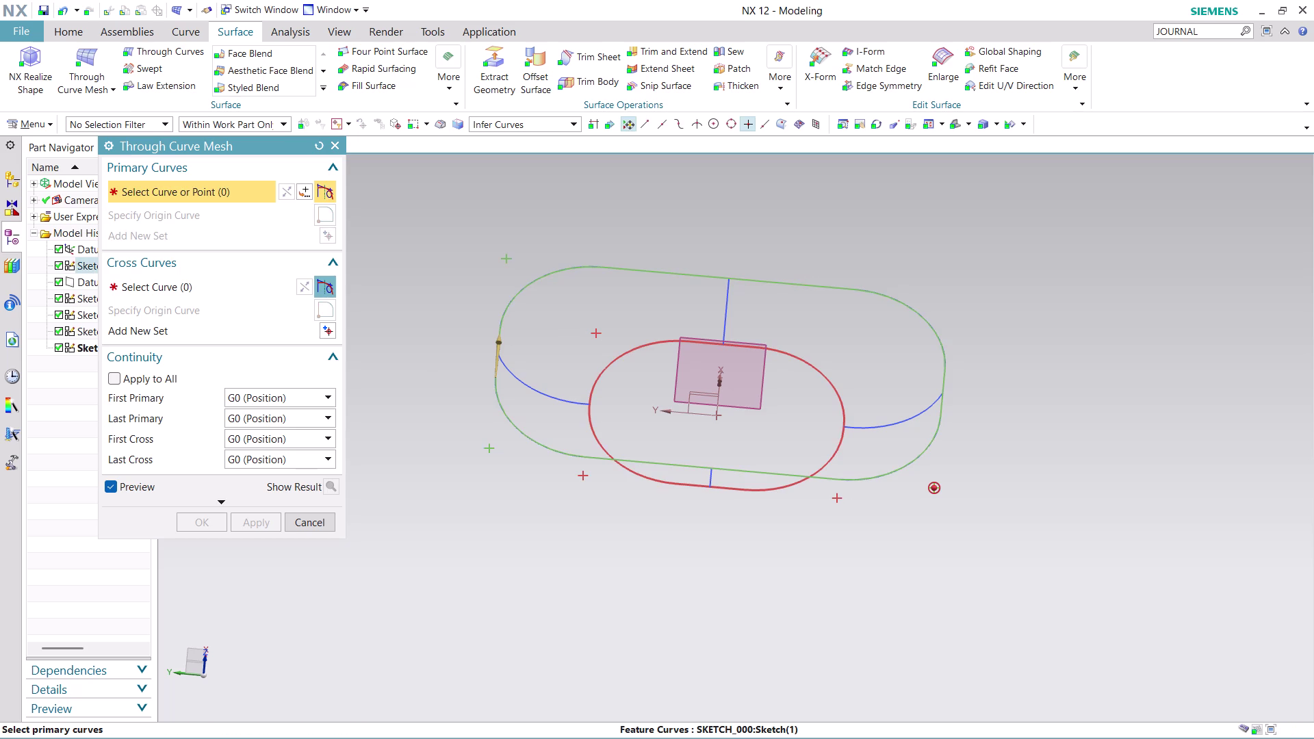
Add the inner loop as the second primary set, flipped to match the outer loop.
click(591, 427)
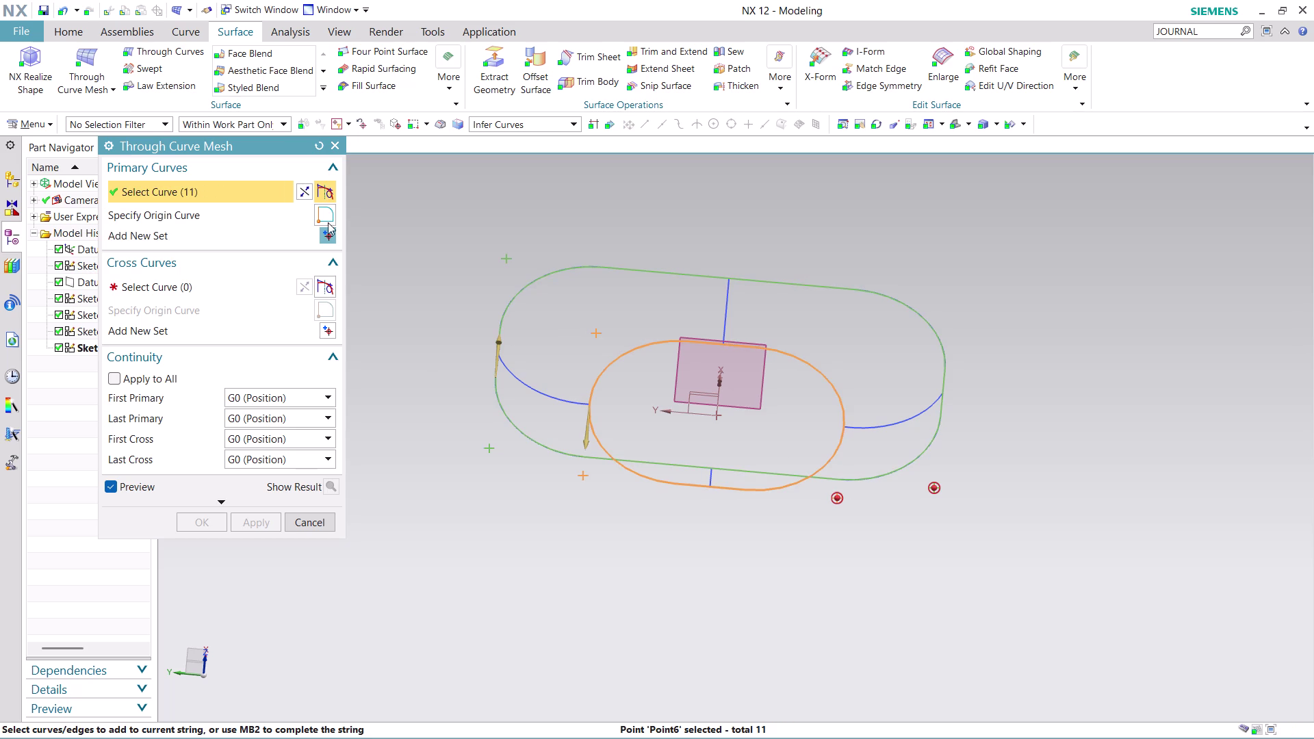
click(306, 191)
click(246, 287)
click(562, 125)
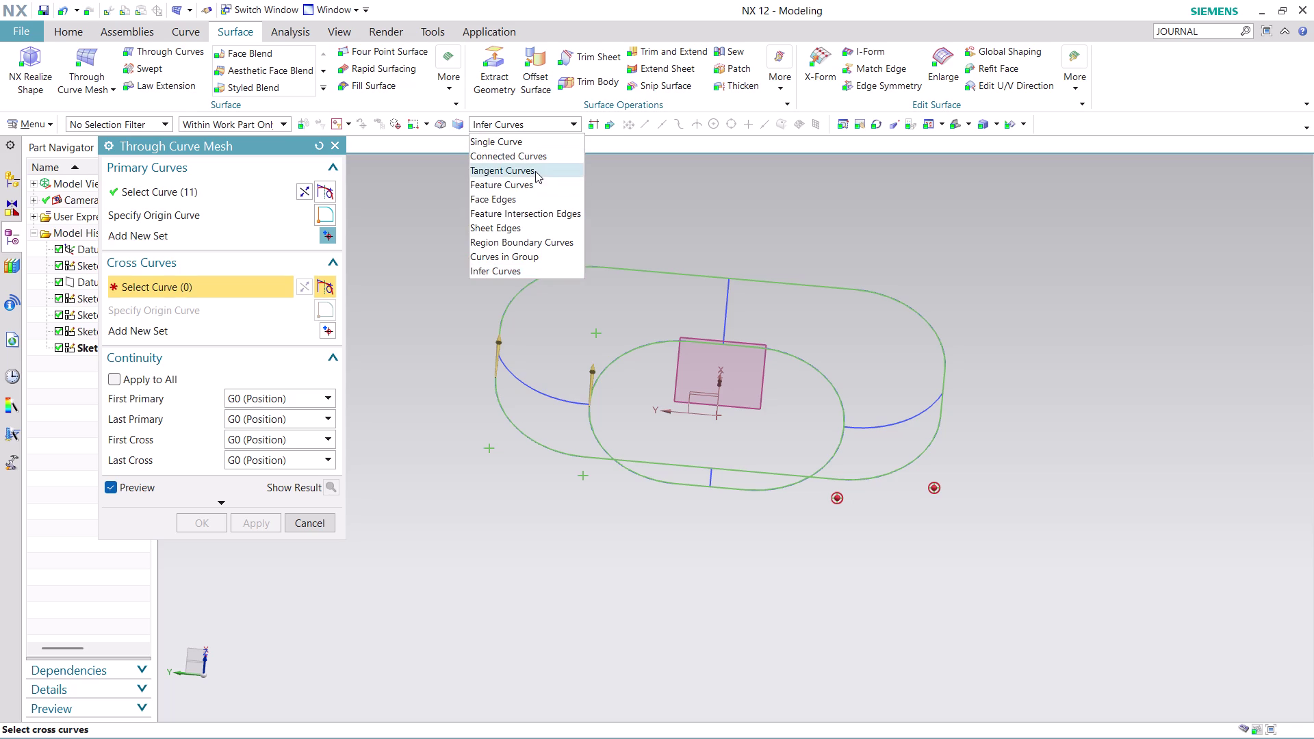
With Tangent Curves, pick the left, right, front and back connecting arcs as cross curves.
click(536, 171)
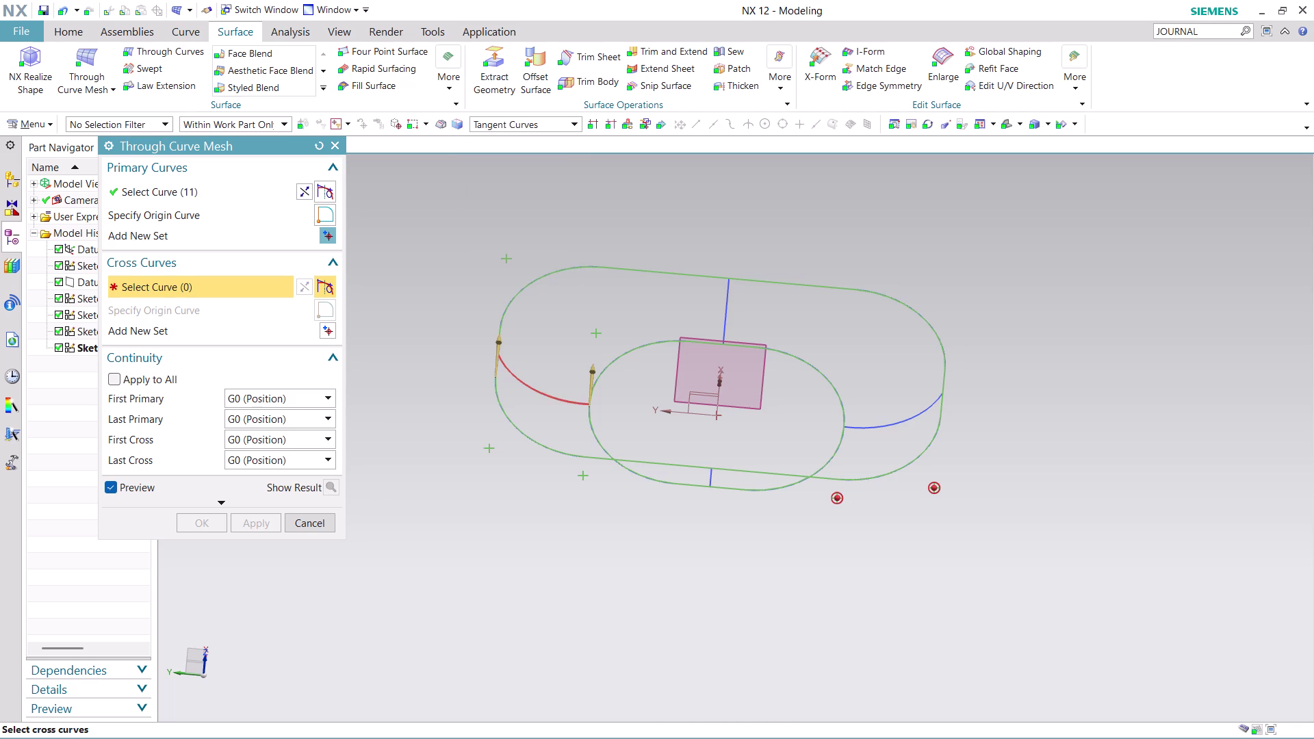
click(522, 375)
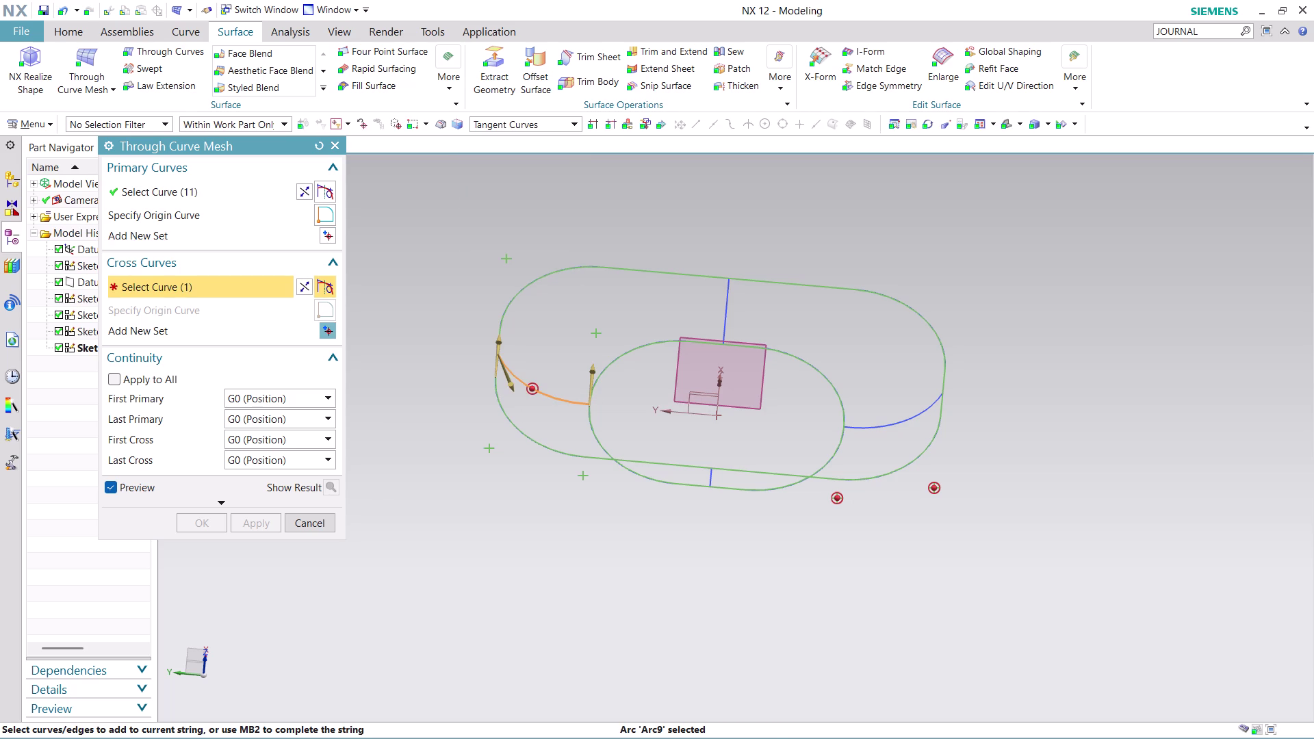
click(915, 411)
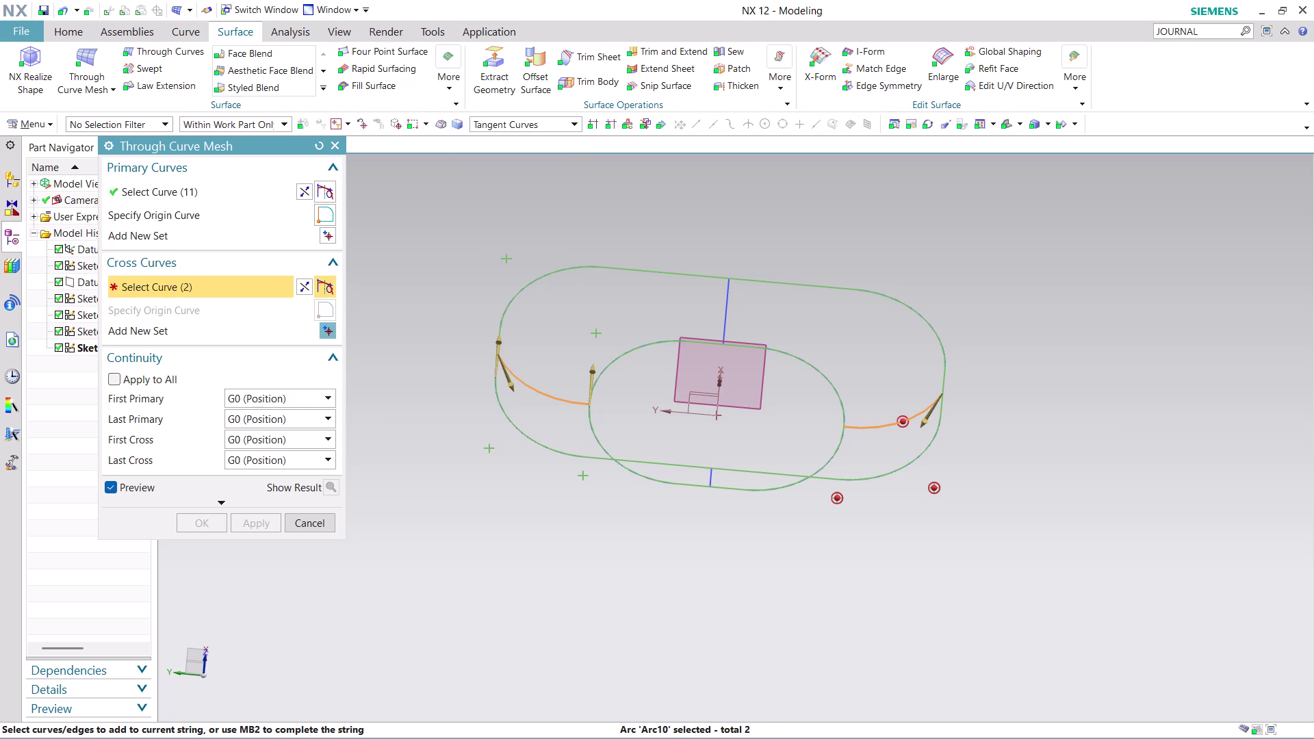
click(712, 482)
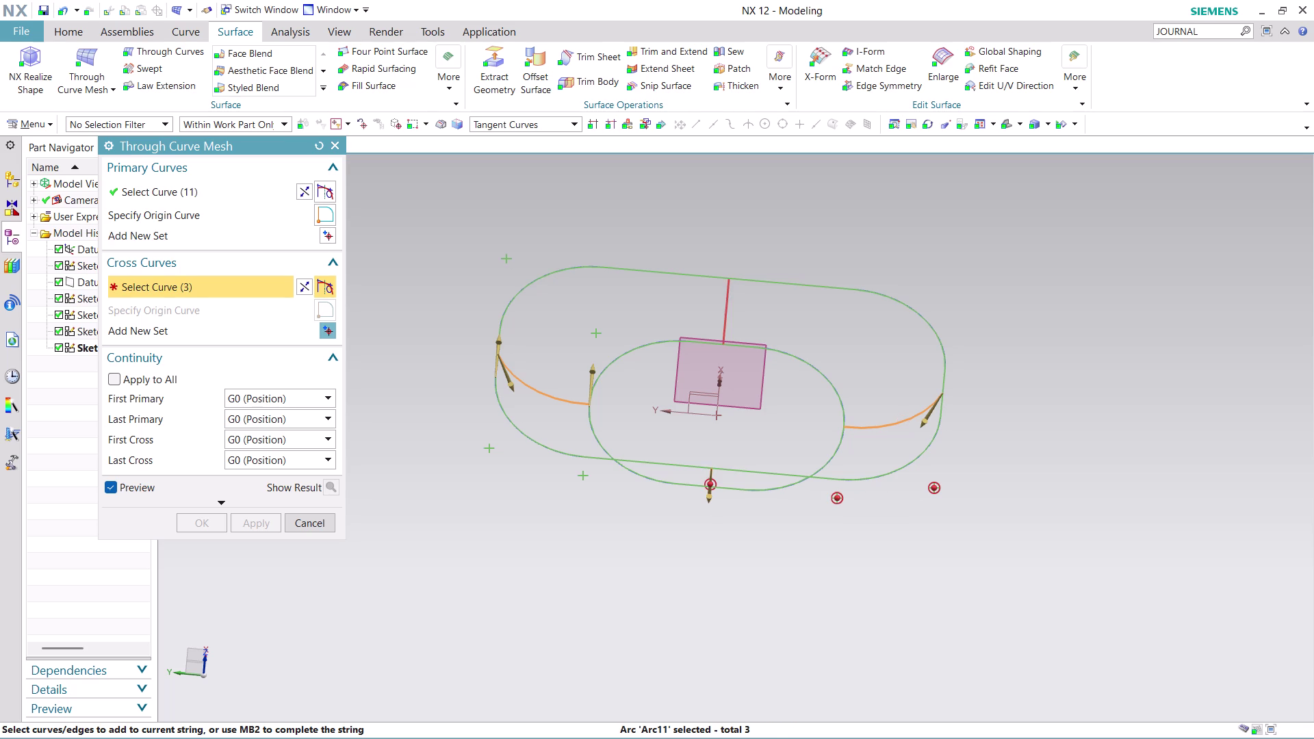
click(729, 300)
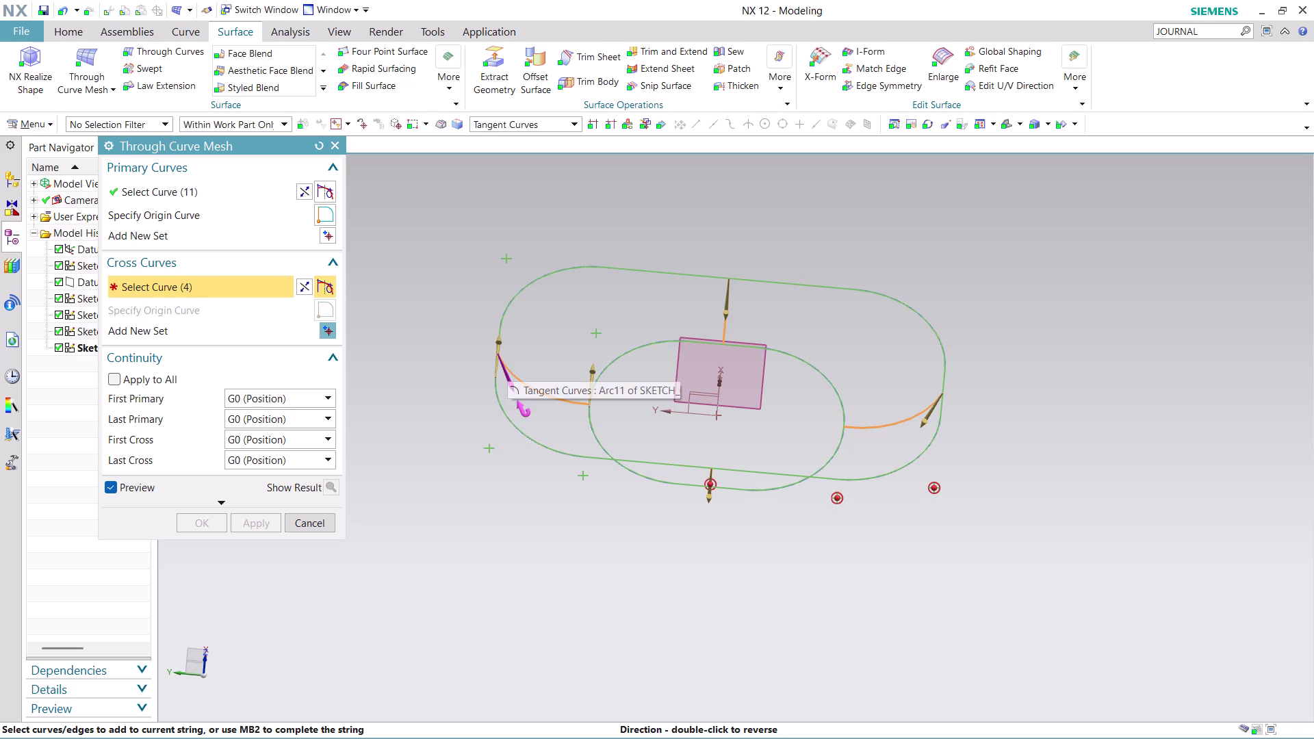
click(508, 363)
click(528, 381)
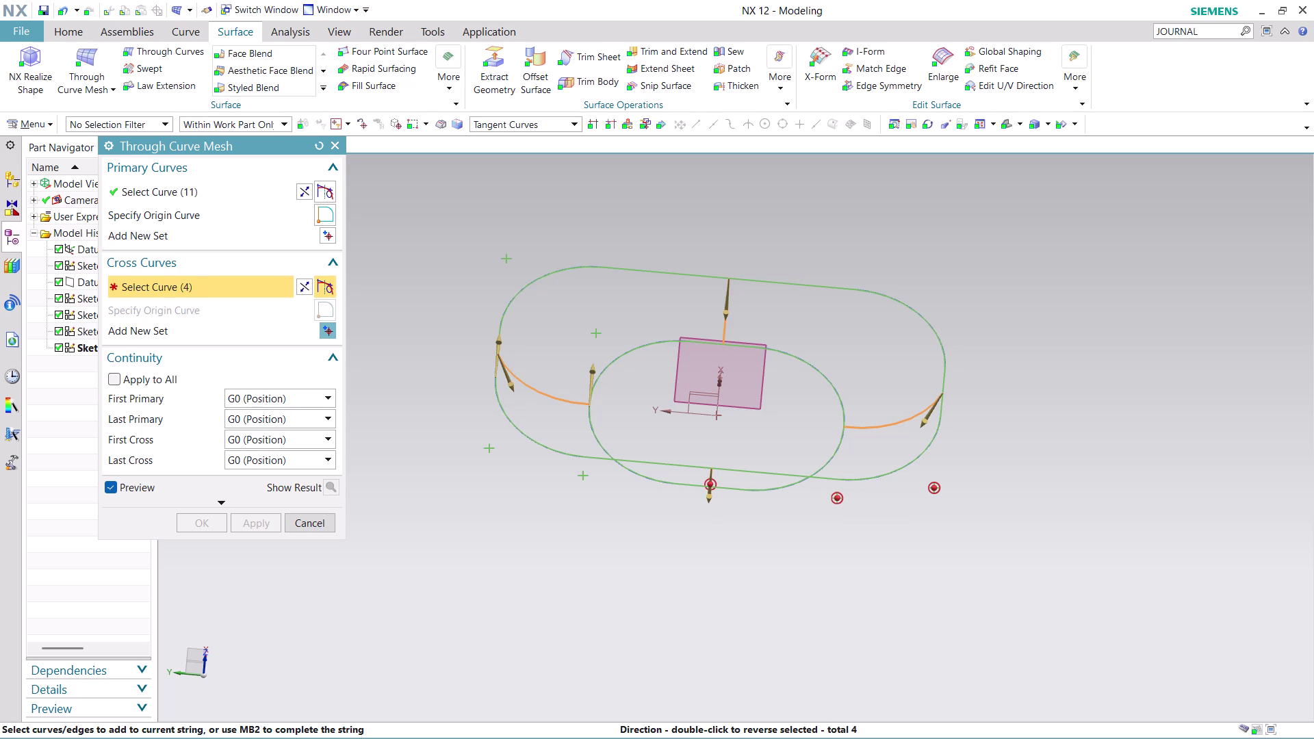
click(527, 381)
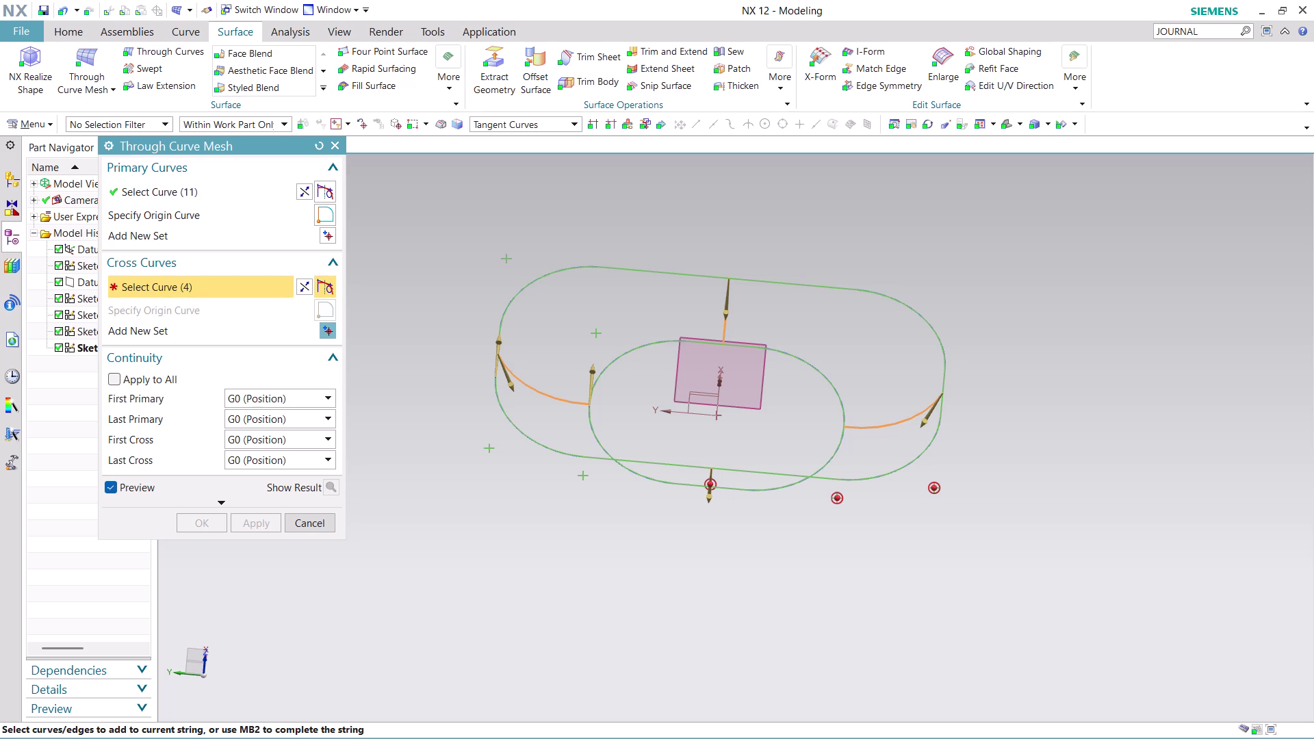
scroll(down, 3)
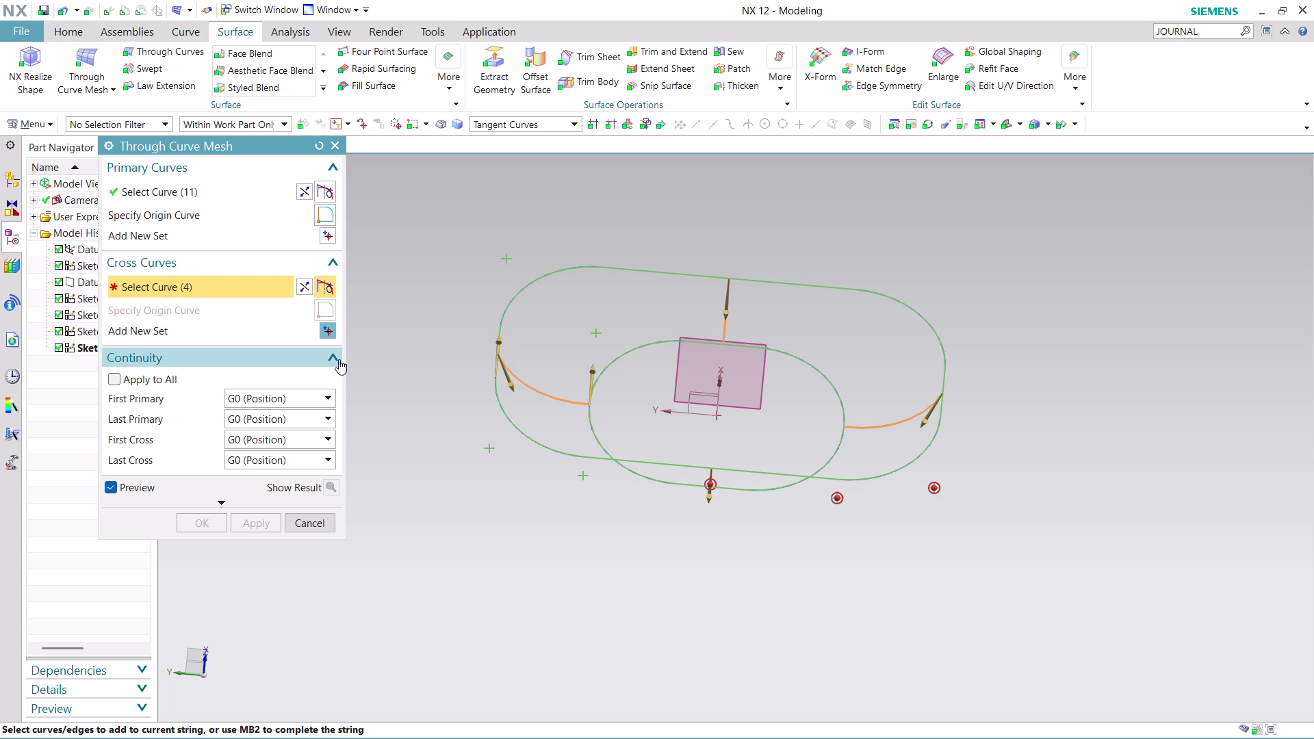
Collapse the Continuity group and keep the surface preview enabled.
click(330, 356)
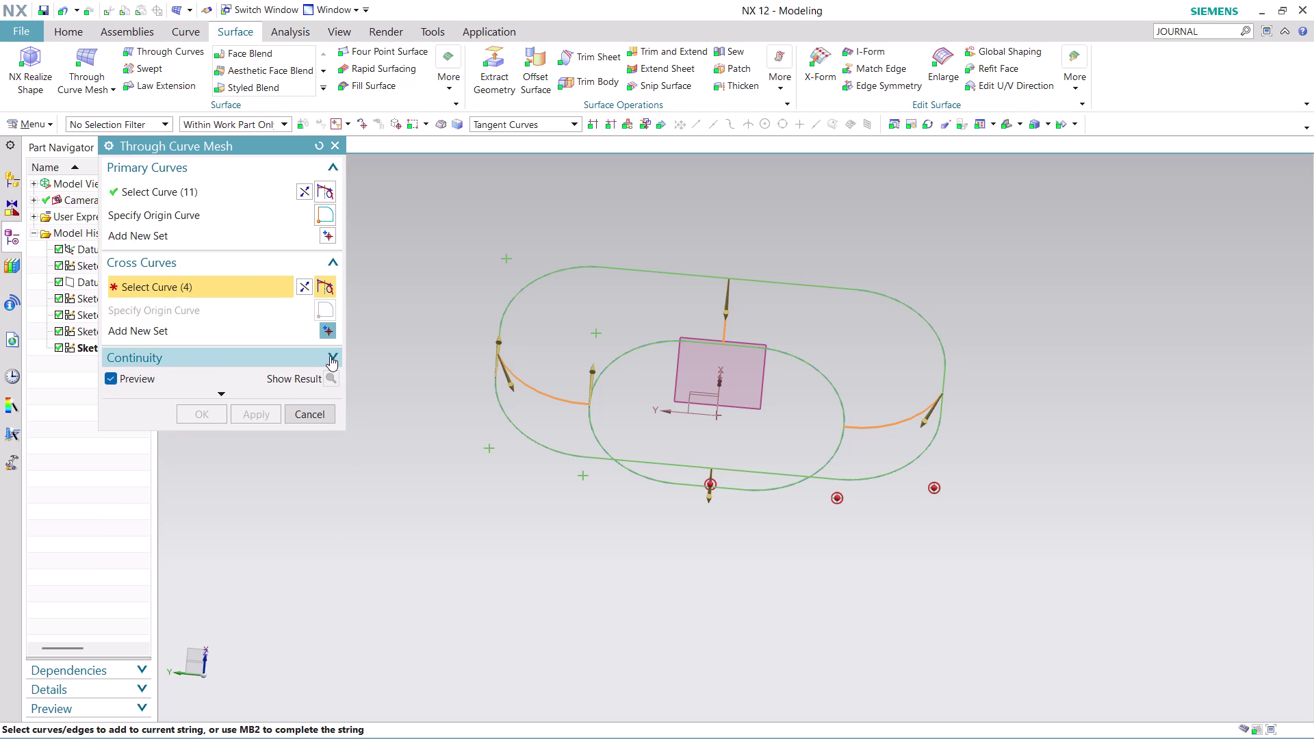
click(305, 381)
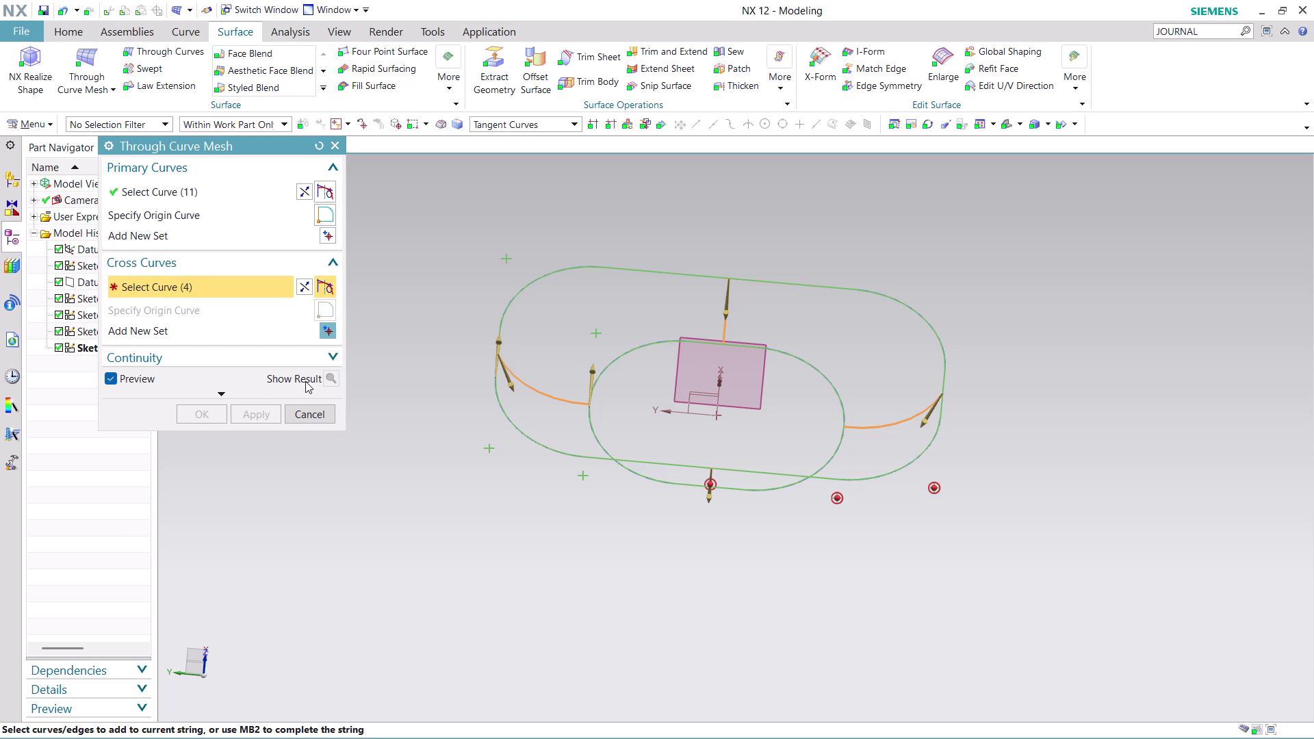
click(109, 376)
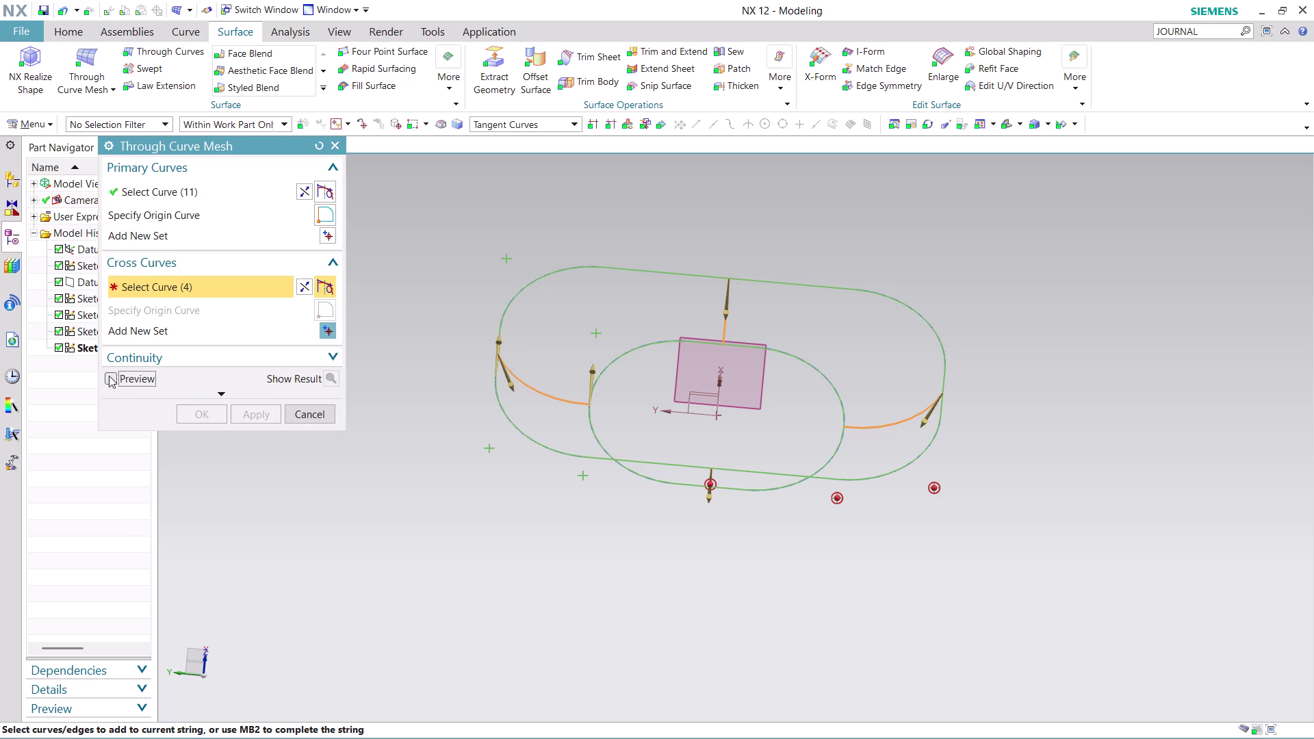
click(108, 376)
Orbit around the loops while middle-clicks reset the cross curve selection to zero.
middle_drag(785, 542, 791, 475)
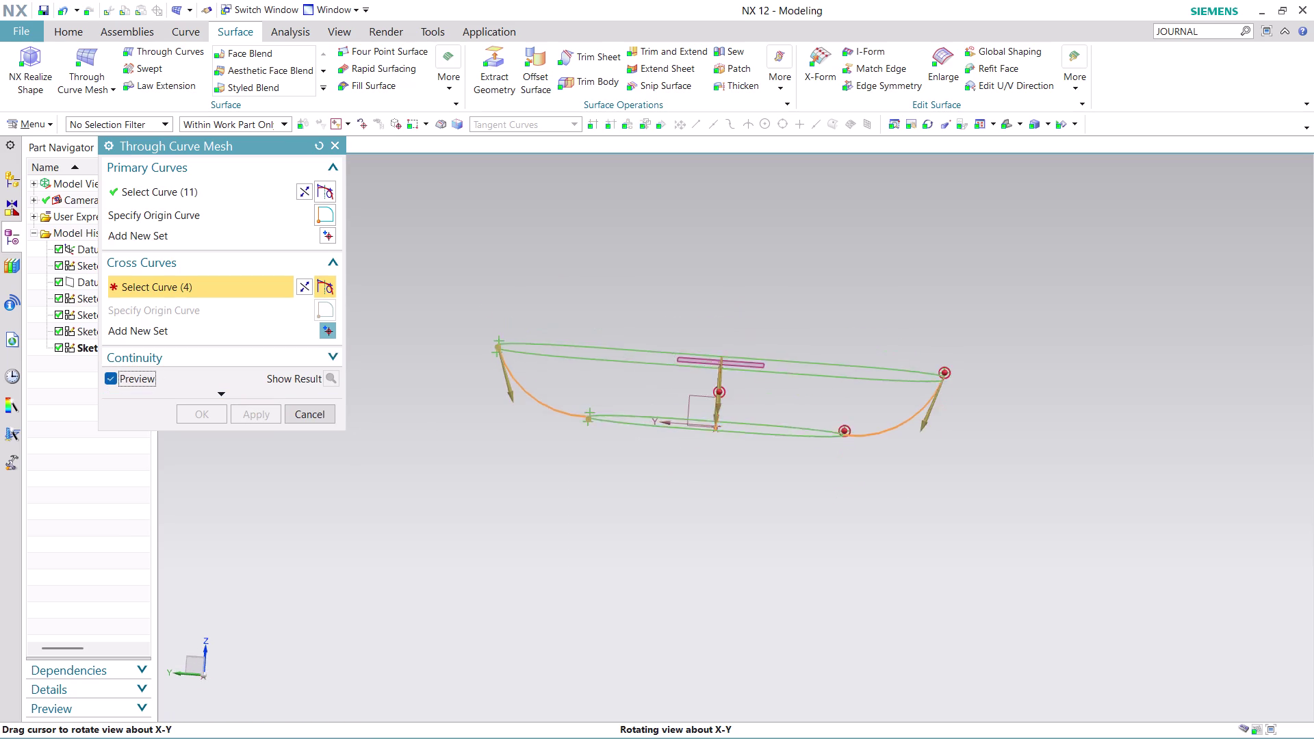
middle_drag(791, 475, 813, 541)
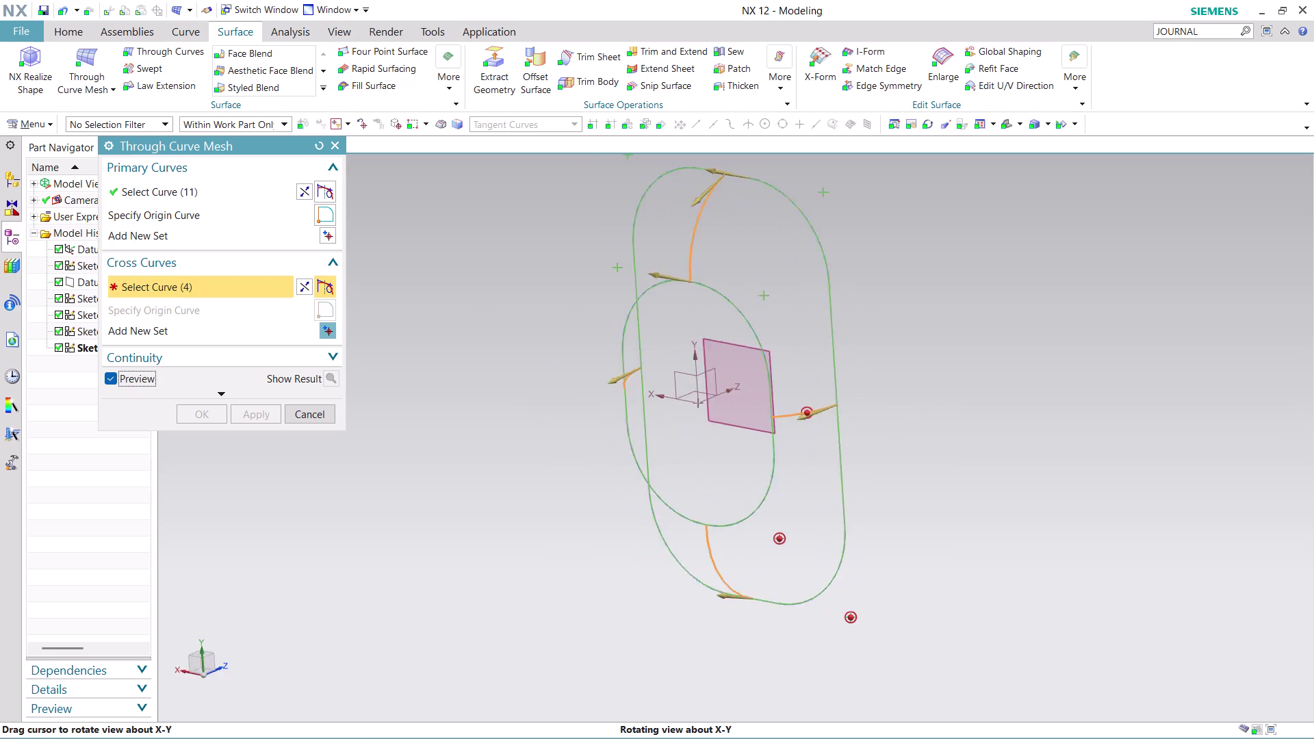
middle_drag(812, 542, 837, 541)
middle_click(848, 536)
middle_drag(856, 530, 888, 476)
middle_drag(888, 476, 548, 440)
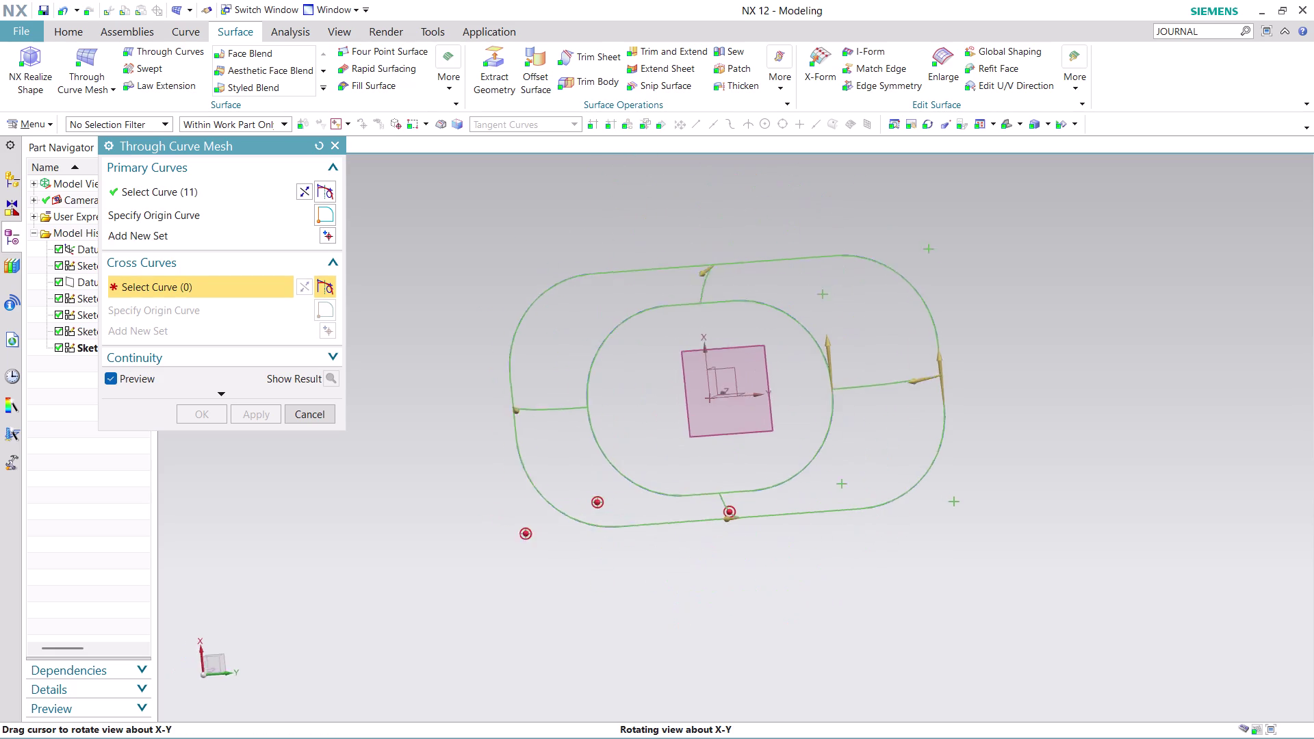
middle_drag(547, 440, 667, 428)
middle_drag(687, 421, 696, 415)
middle_drag(727, 387, 738, 366)
middle_drag(746, 354, 887, 266)
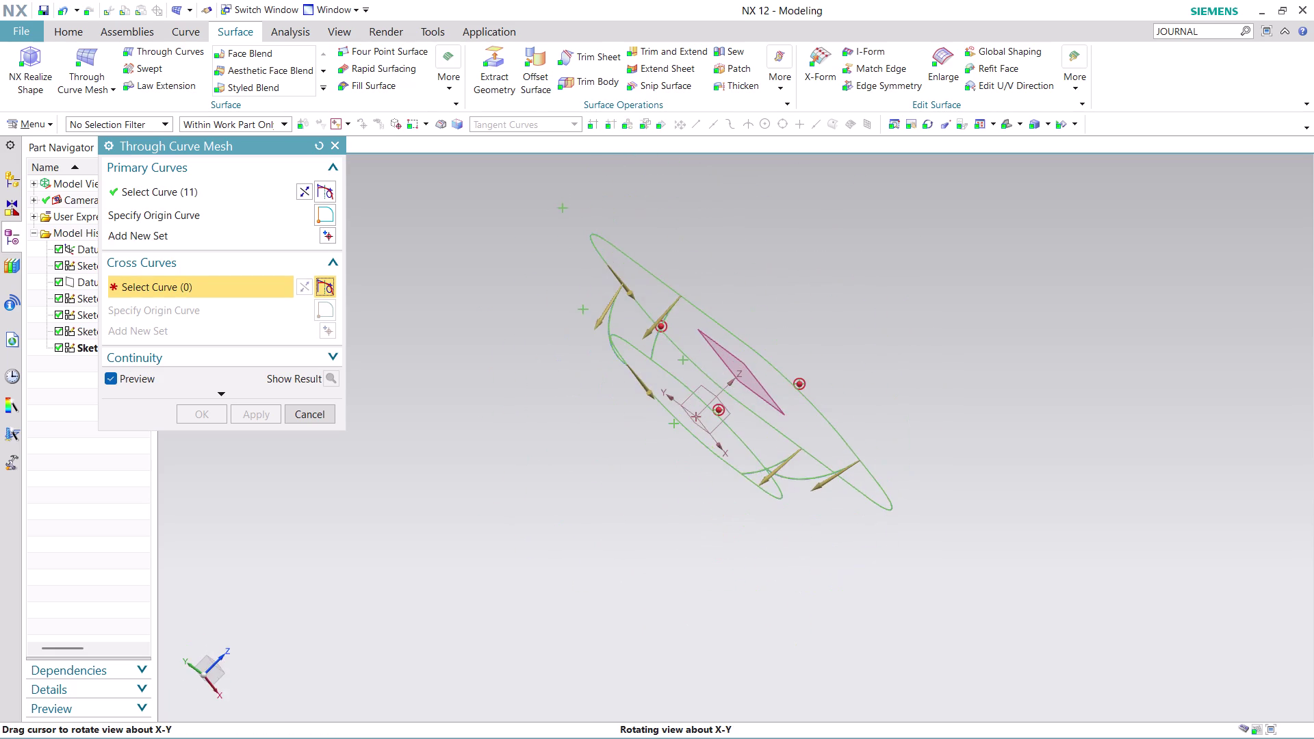
middle_drag(887, 266, 940, 342)
middle_click(939, 341)
middle_click(939, 341)
Orbit to a lower oblique view of the arcs and expand the Continuity group.
middle_drag(936, 338, 860, 288)
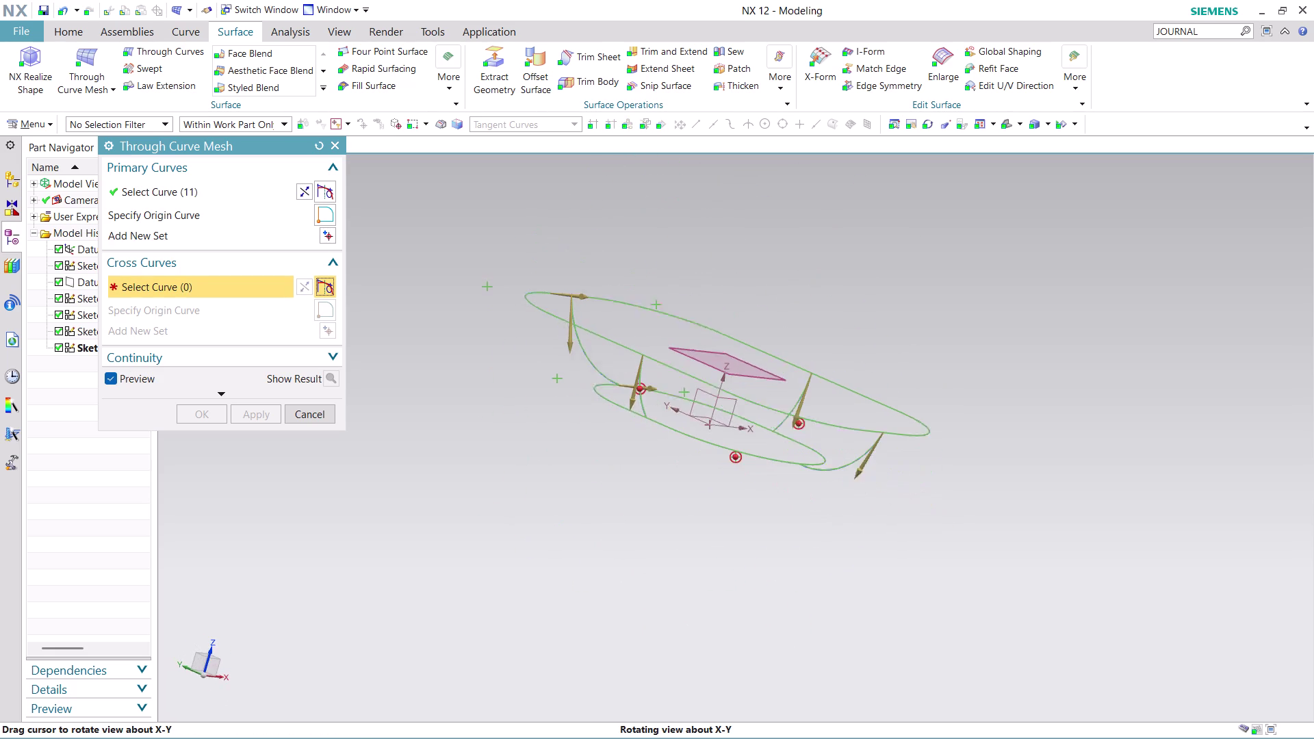
middle_drag(860, 287, 859, 280)
scroll(up, 3)
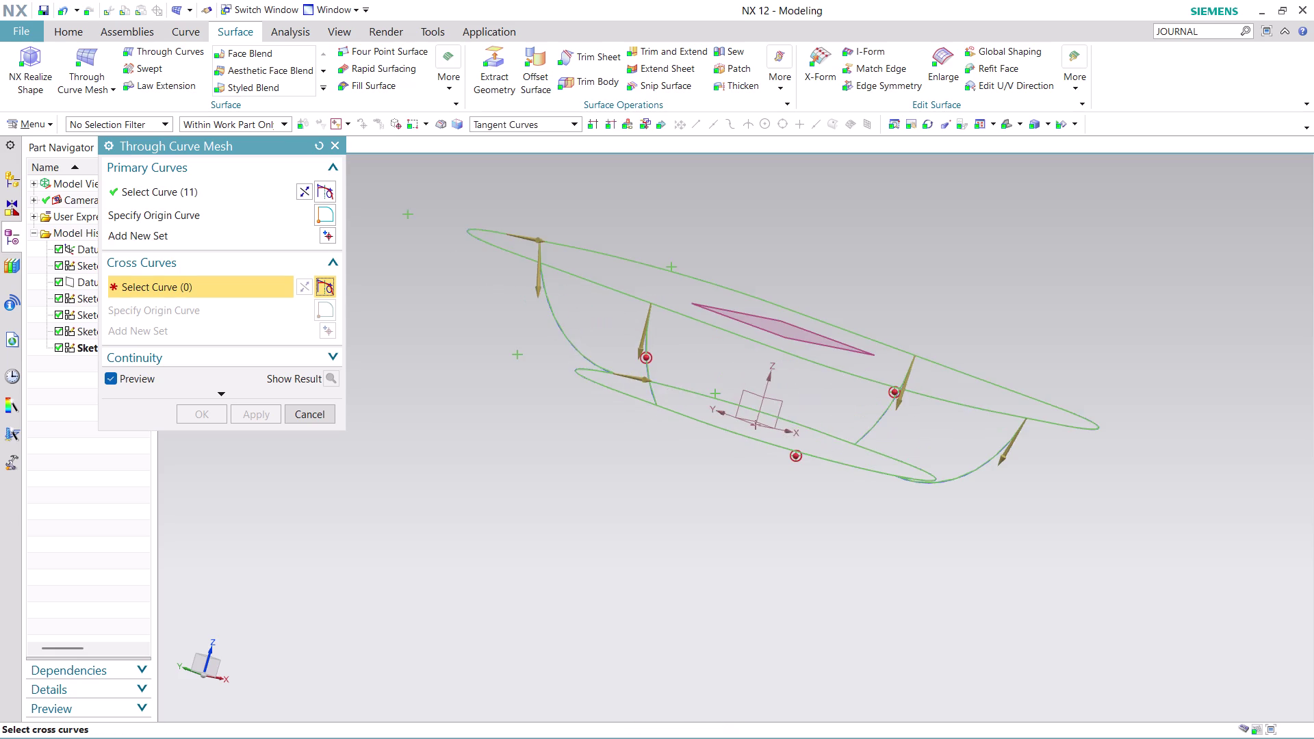
scroll(down, 3)
middle_drag(732, 242, 755, 308)
scroll(up, 3)
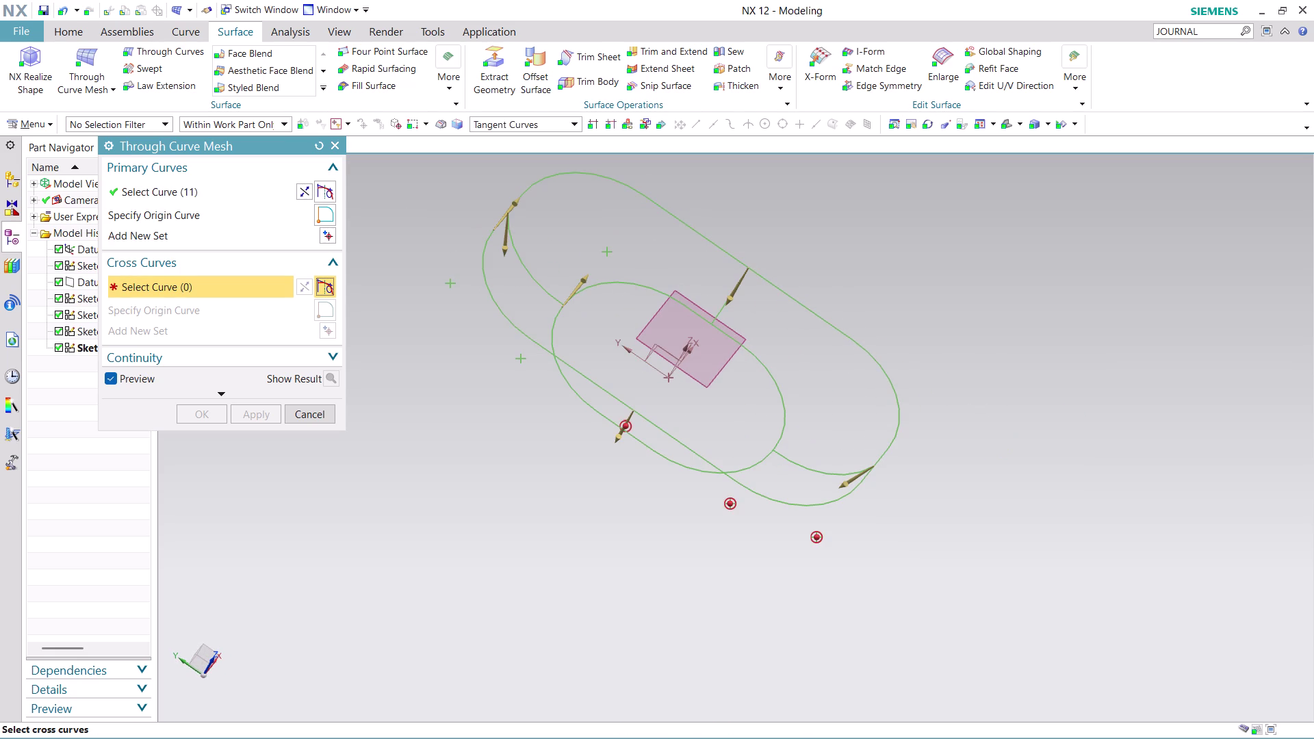
middle_drag(918, 488, 999, 475)
scroll(up, 3)
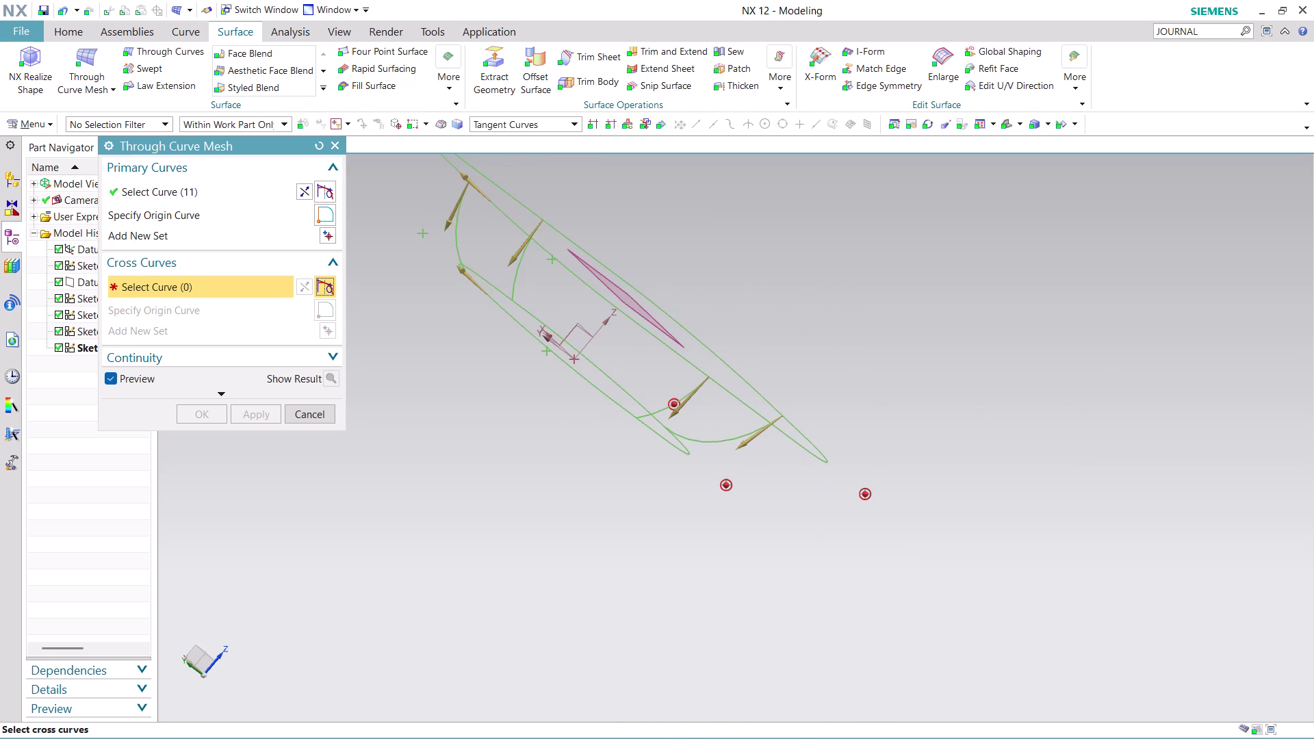
click(676, 402)
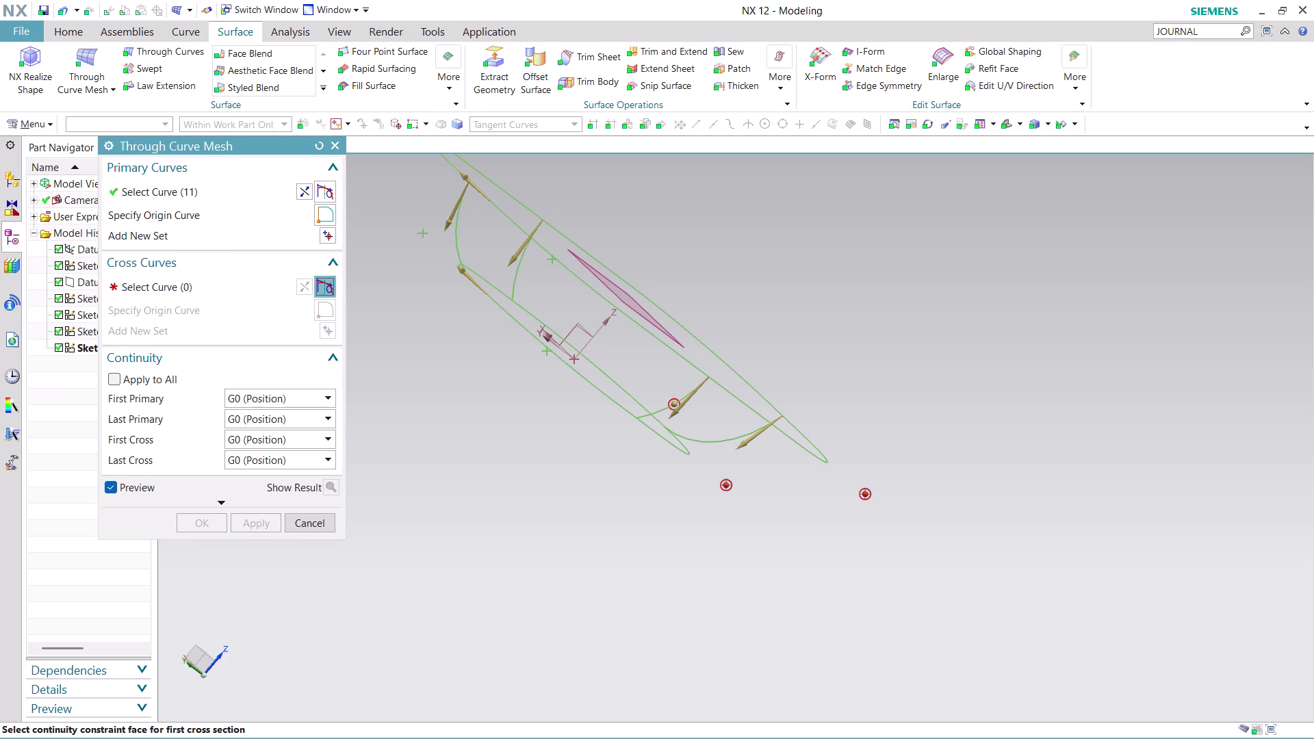
Orbit the curve loops to an edge-on view, then back toward a top view.
scroll(down, 3)
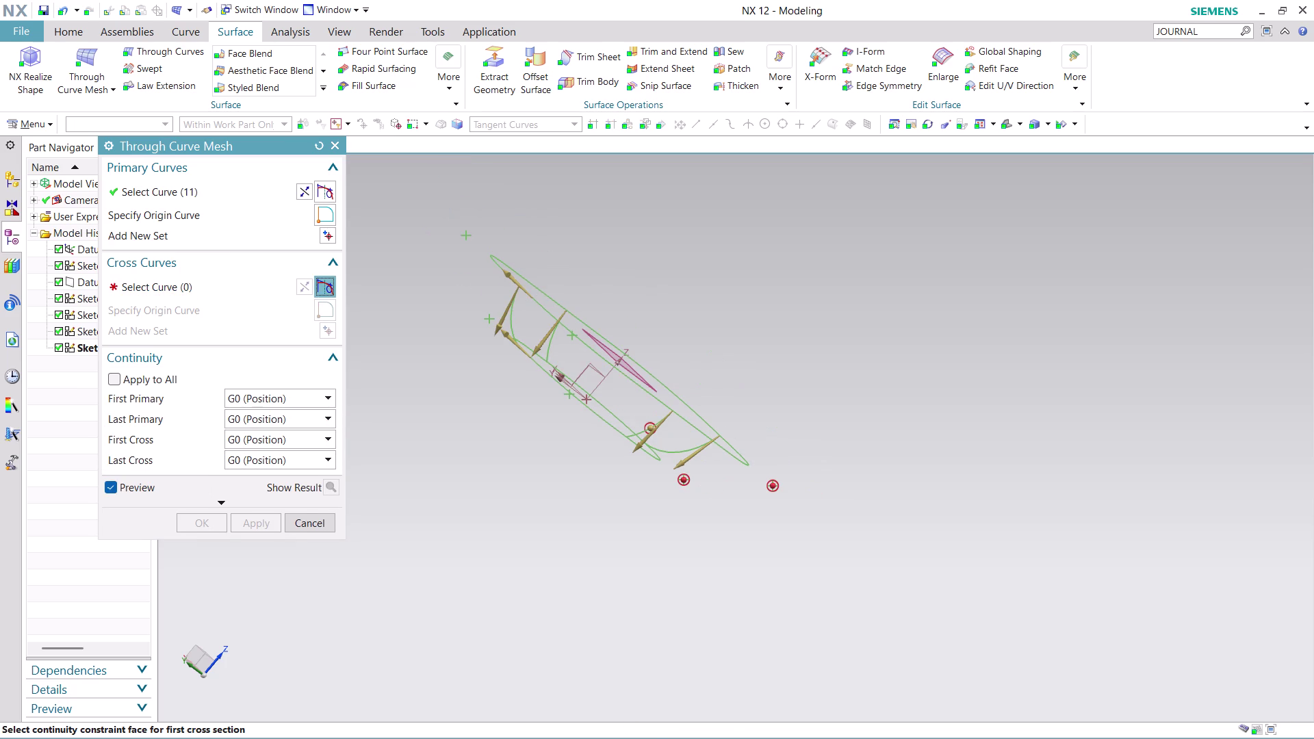
middle_drag(900, 437, 680, 291)
middle_drag(680, 294, 683, 299)
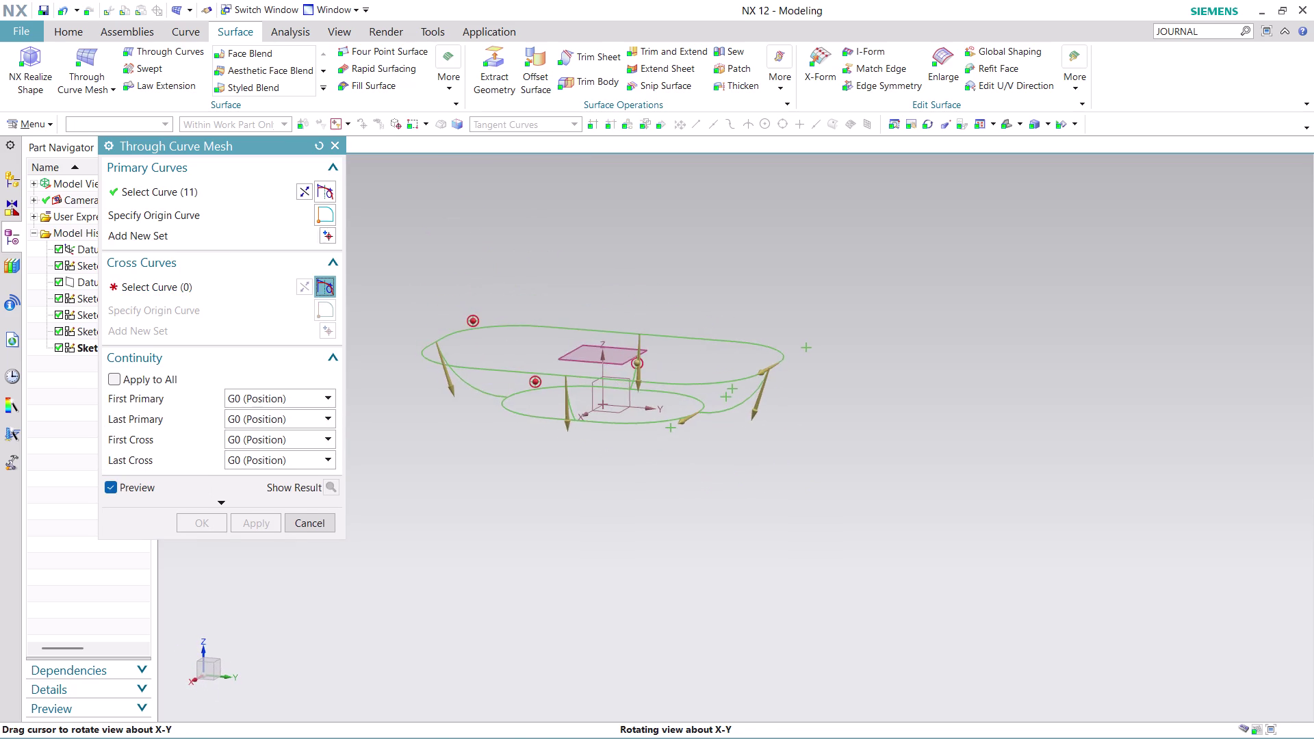
middle_drag(682, 299, 689, 306)
middle_drag(698, 314, 720, 342)
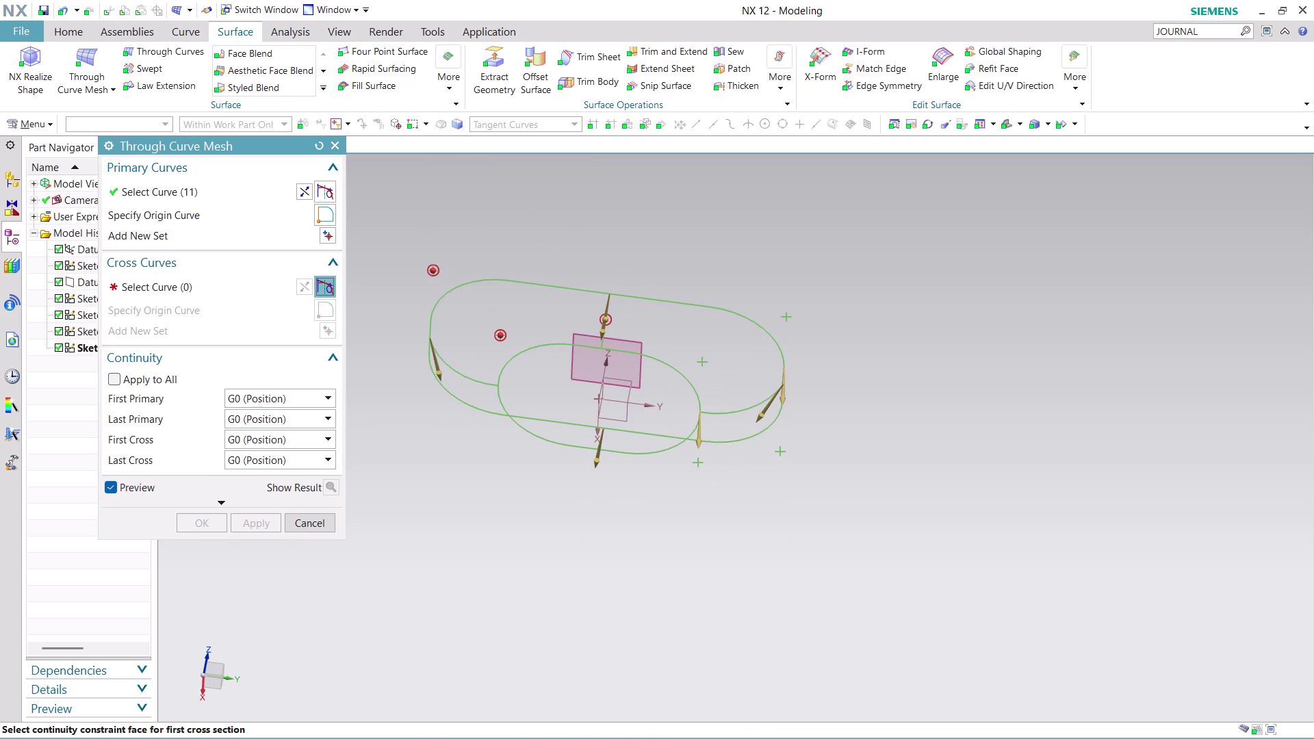
click(744, 410)
click(513, 499)
scroll(up, 3)
Orbit to show both loops clearly, then cancel Through Curve Mesh without creating a surface.
middle_drag(592, 532, 598, 517)
middle_drag(598, 516, 642, 647)
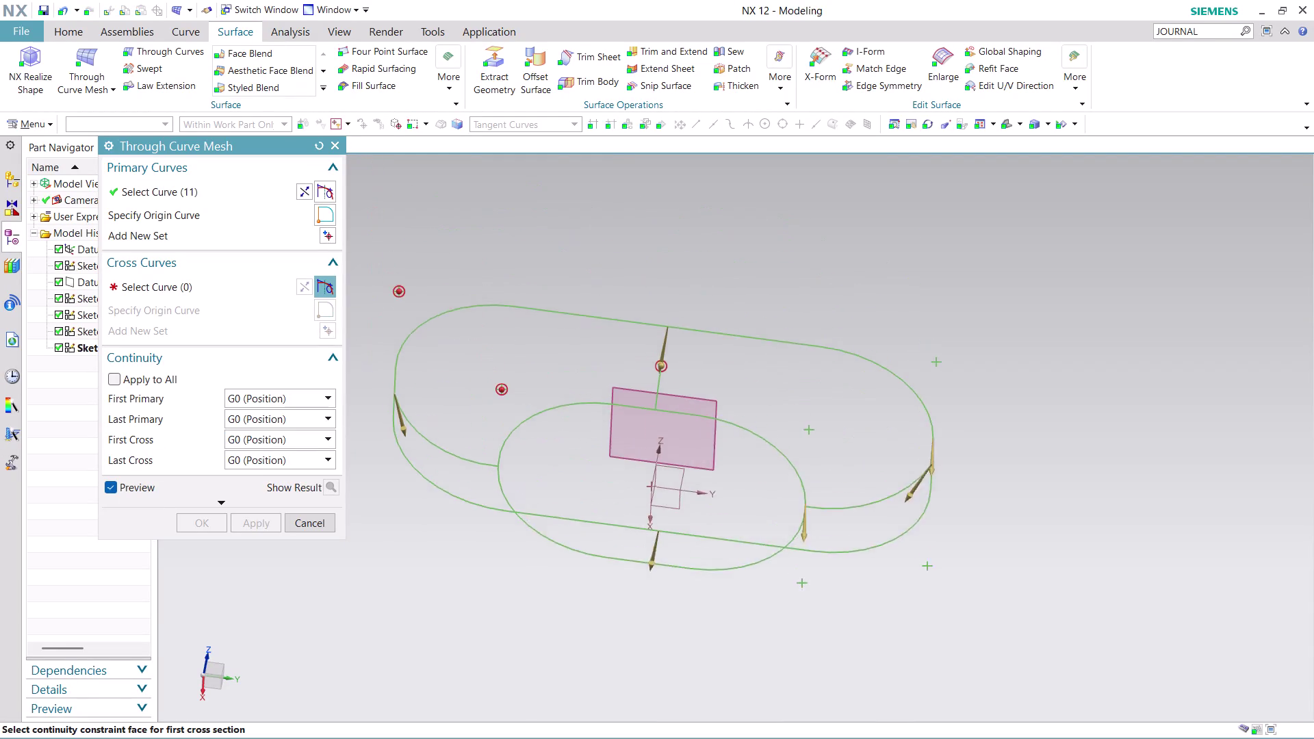
middle_drag(642, 647, 654, 643)
middle_drag(661, 639, 688, 627)
scroll(up, 3)
click(947, 456)
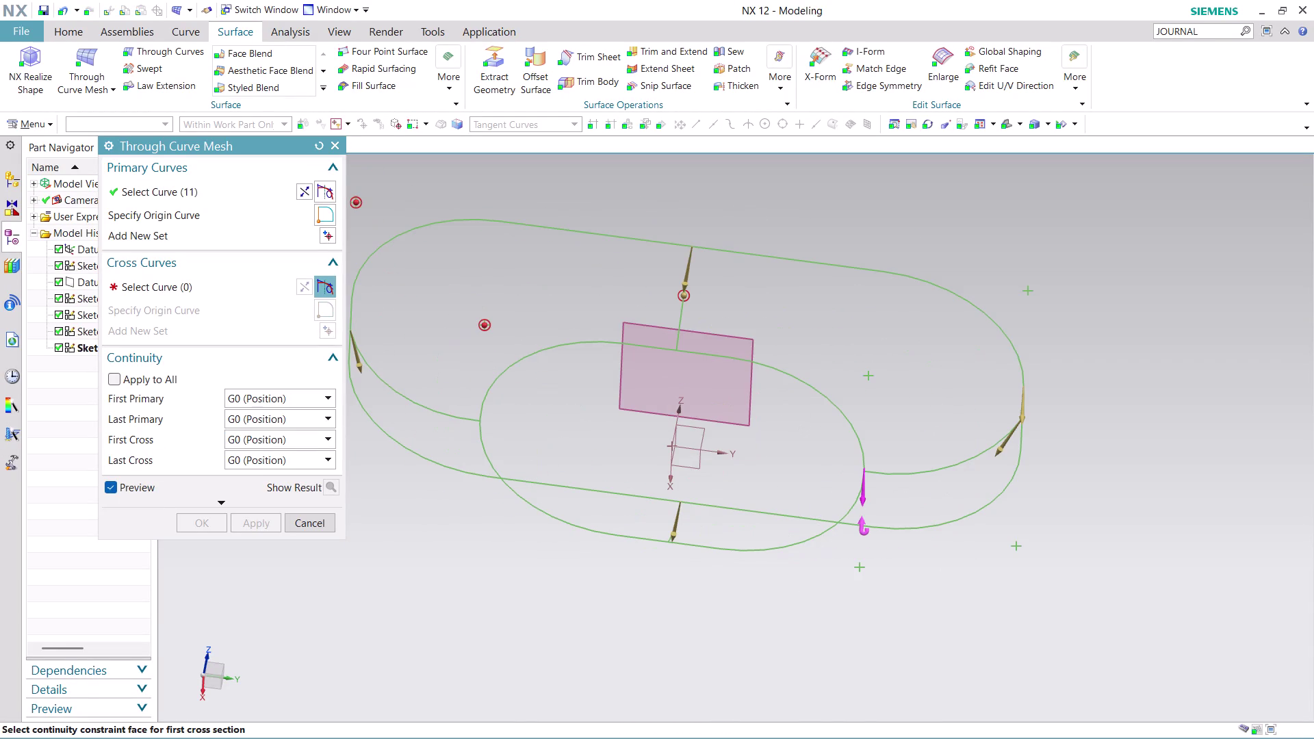
click(689, 297)
click(320, 525)
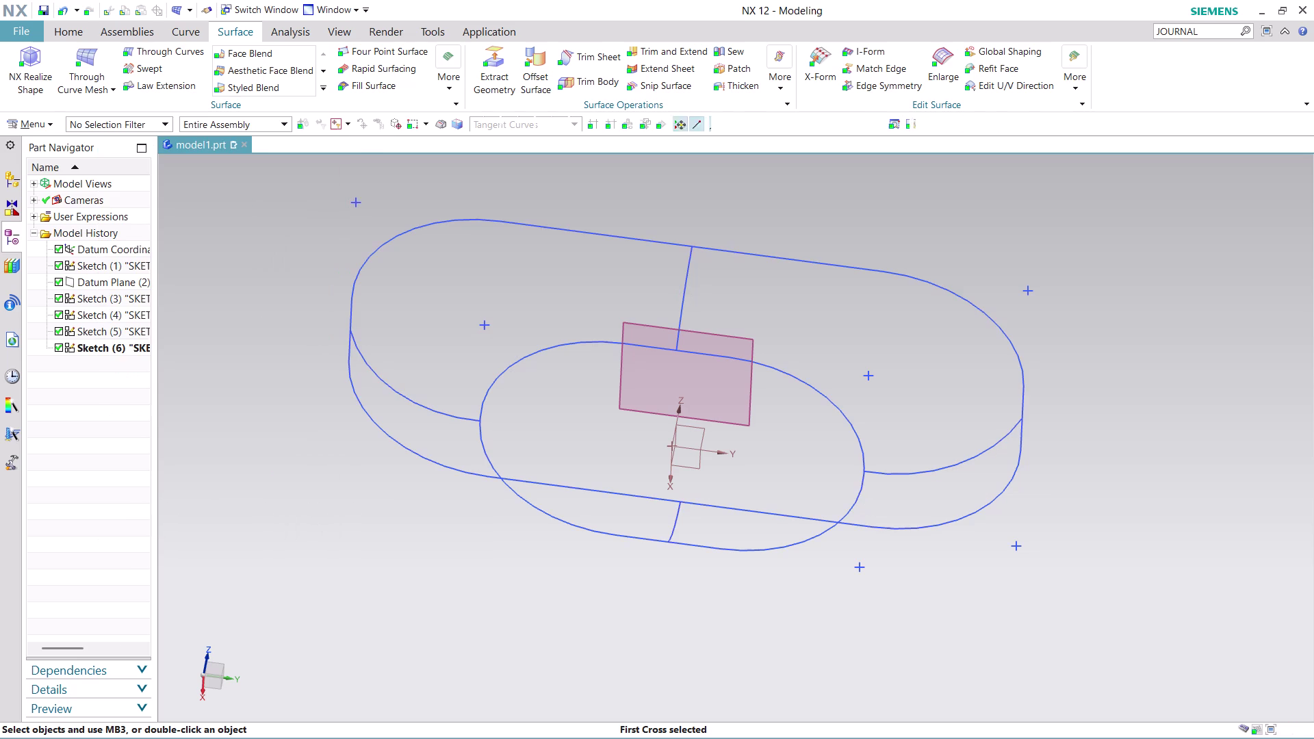